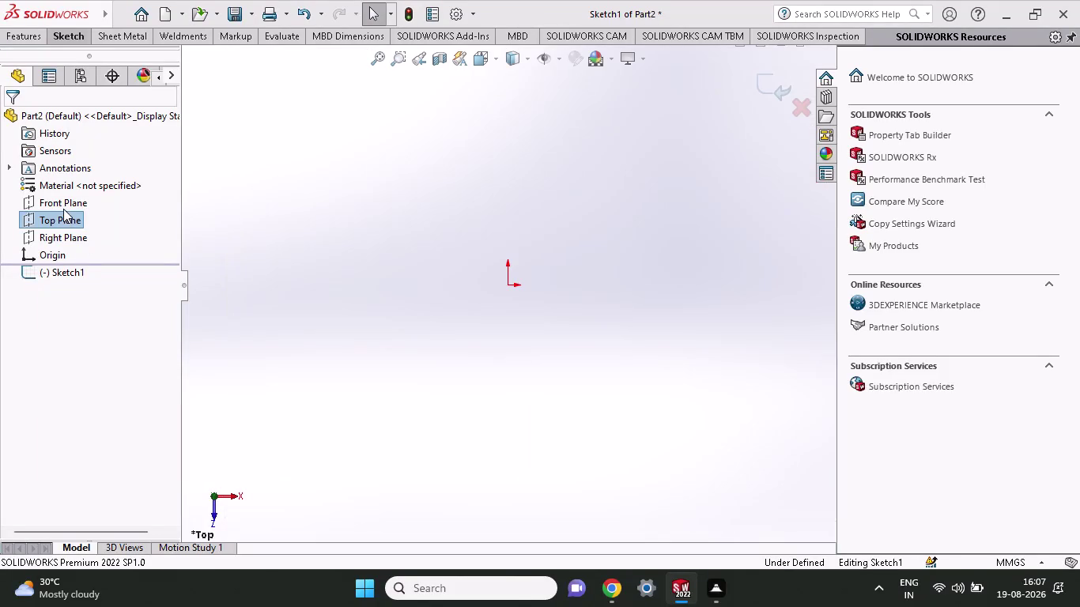
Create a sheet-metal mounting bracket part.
Exit Sketch1 and delete it from the FeatureManager design tree.
click(63, 206)
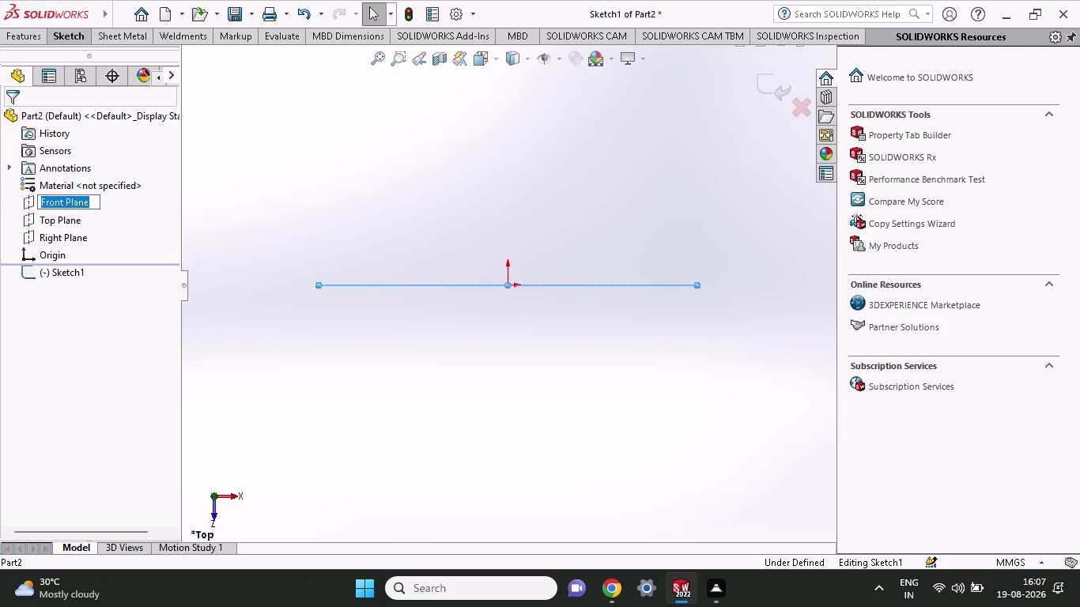
click(26, 206)
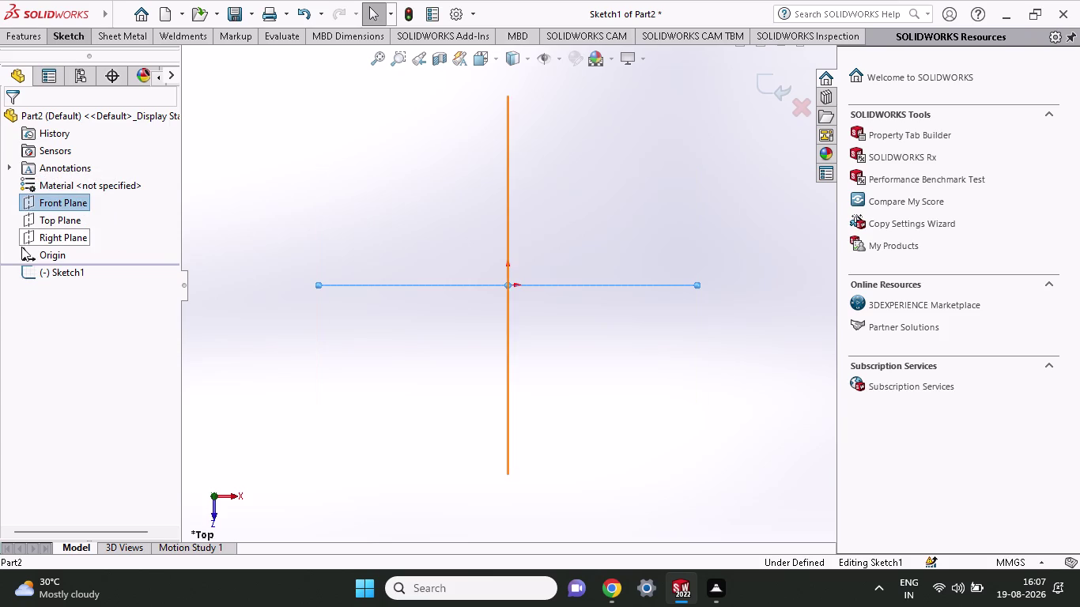
click(61, 199)
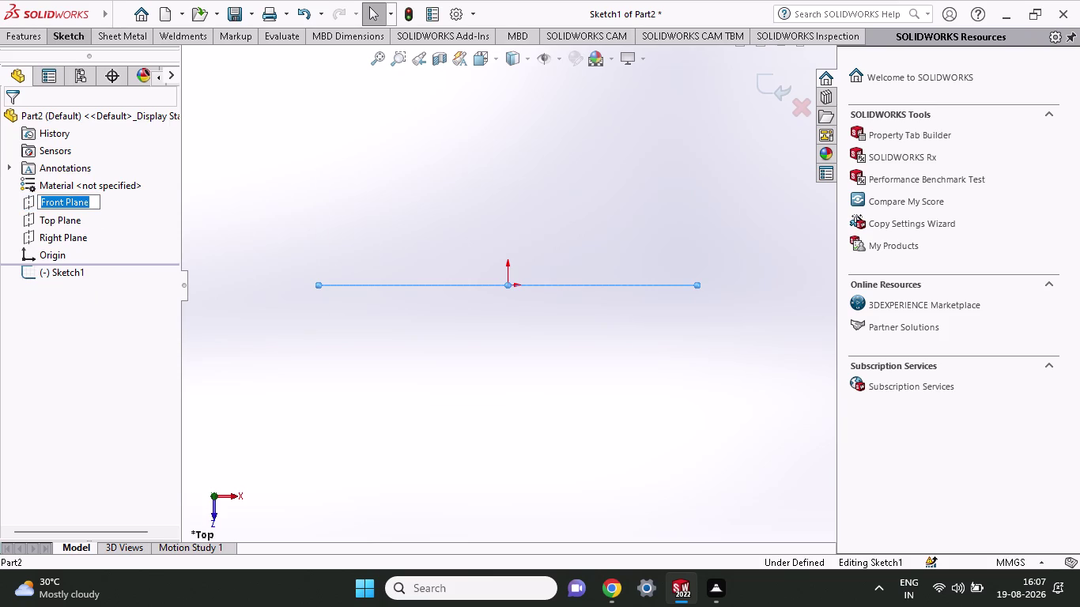
click(115, 196)
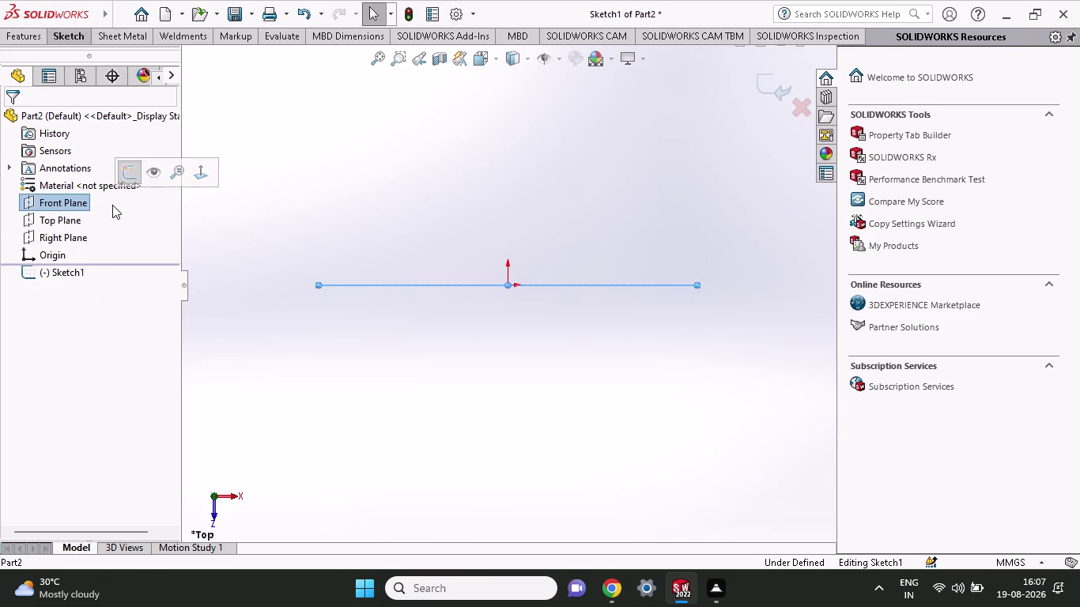
click(122, 176)
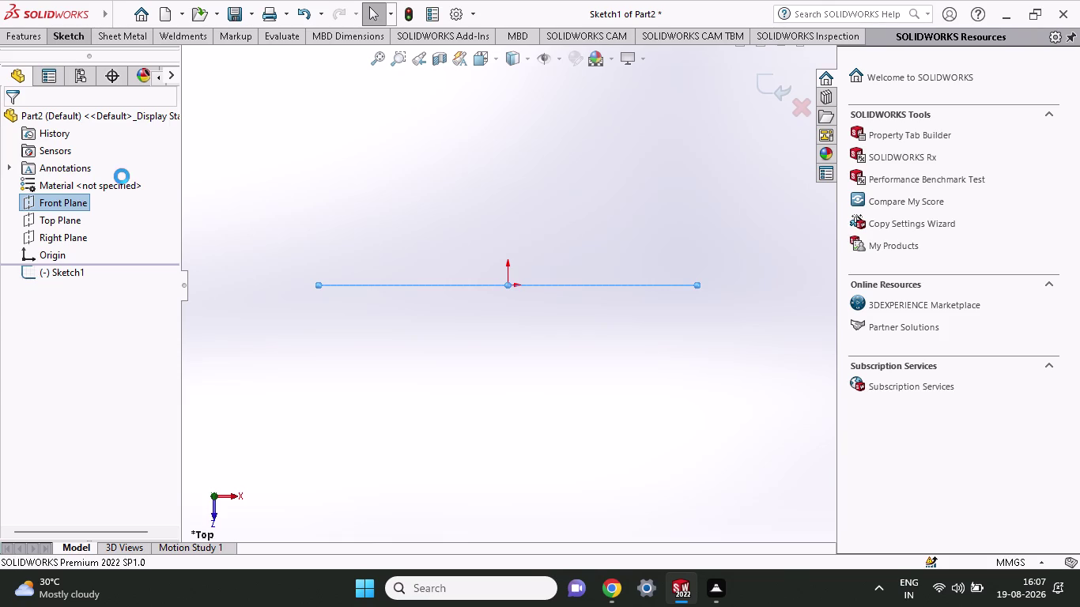
scroll(up, 3)
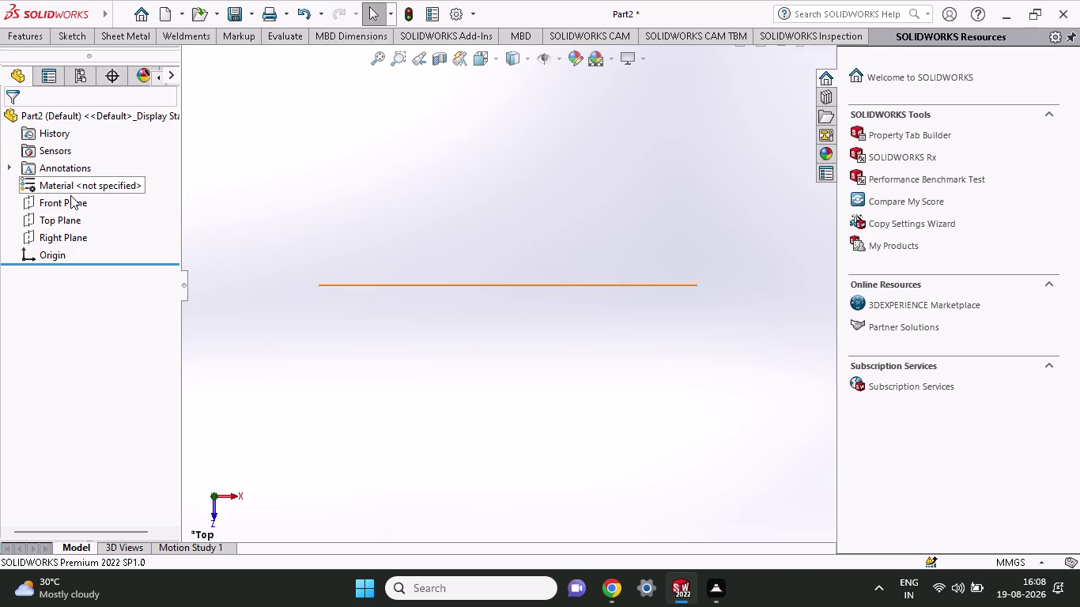
Start a new sketch on the Front Plane with the Center Rectangle tool selected.
click(71, 195)
click(77, 163)
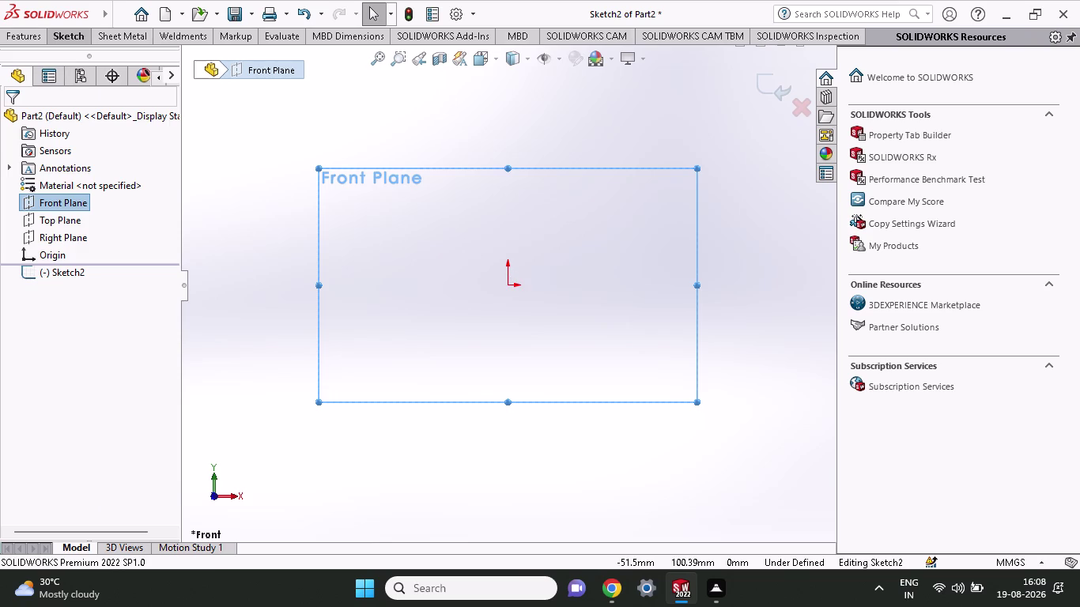
click(66, 31)
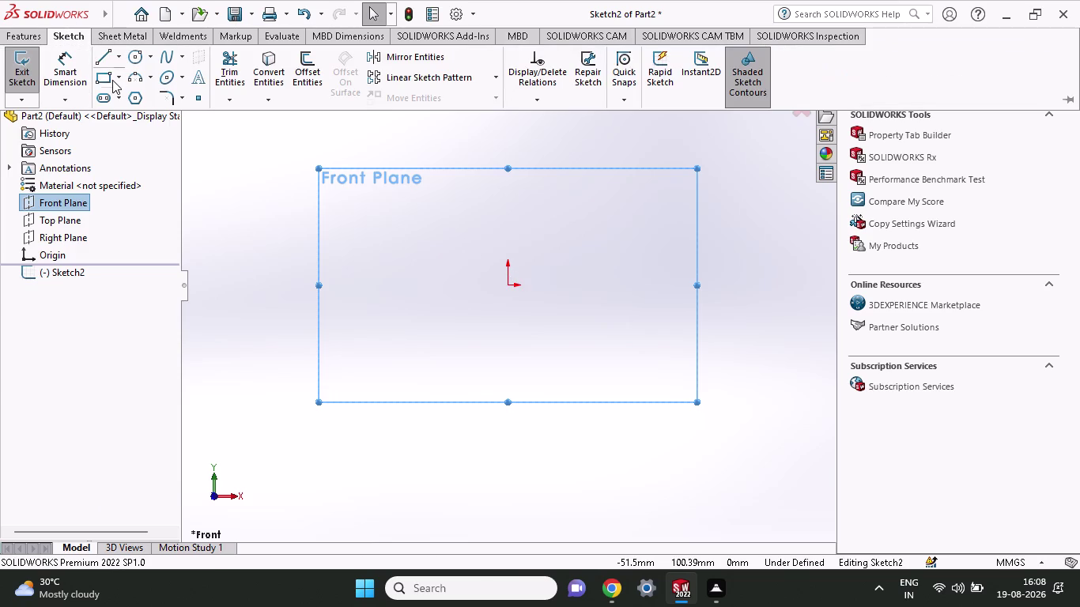
click(118, 79)
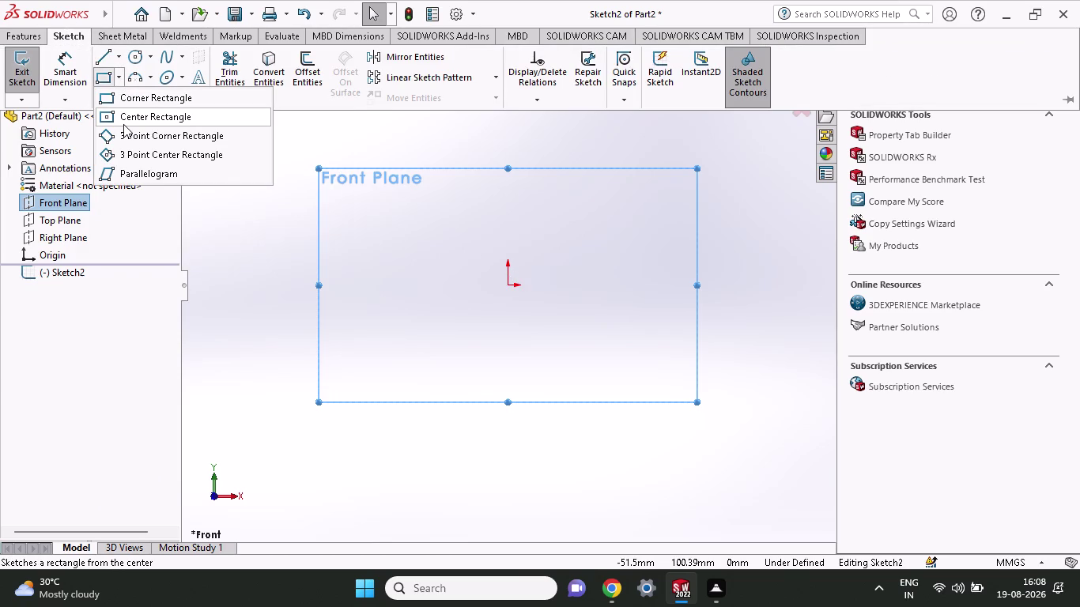
click(123, 124)
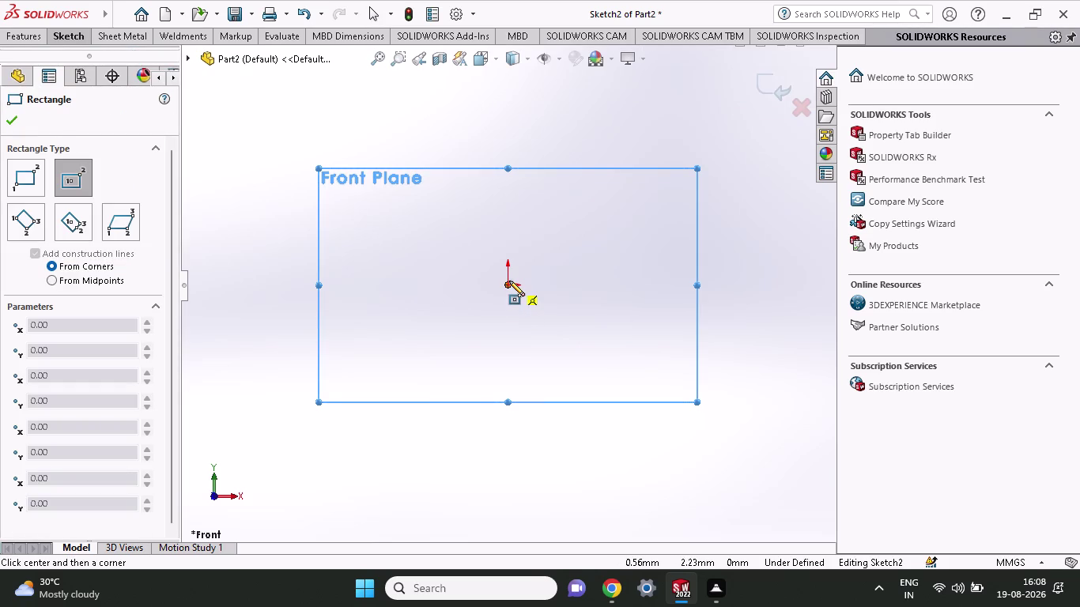
Draw a center rectangle from the origin to a lower-right corner, then close the tool.
click(509, 281)
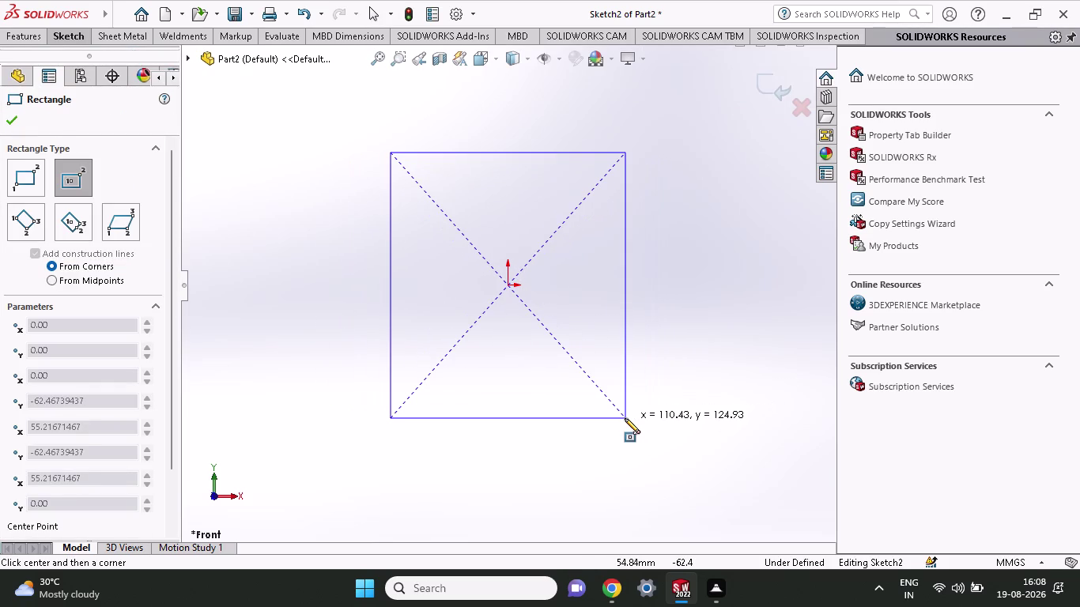
click(624, 419)
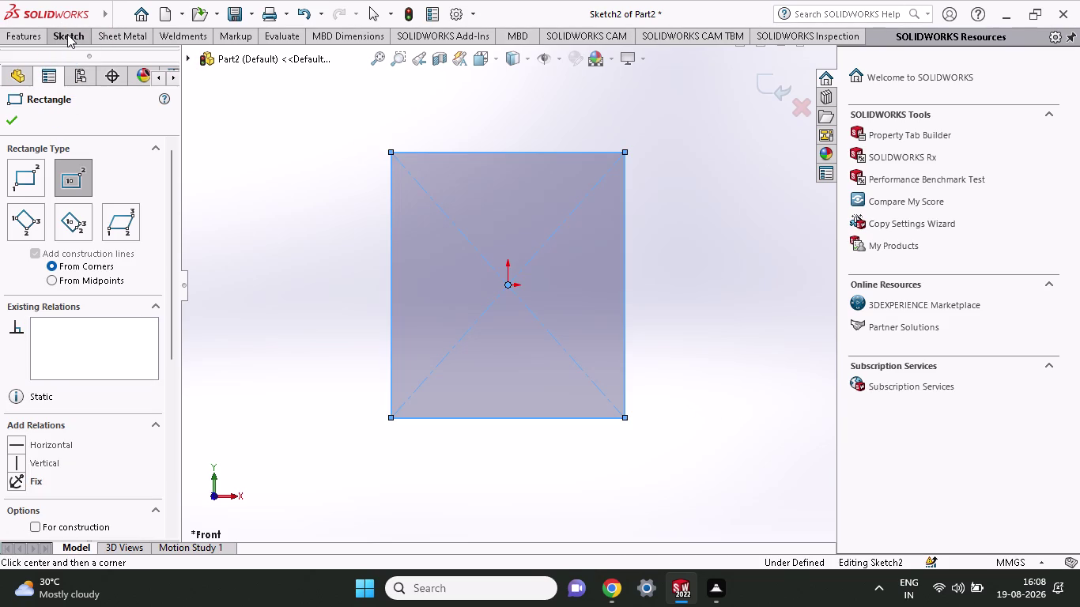
click(77, 37)
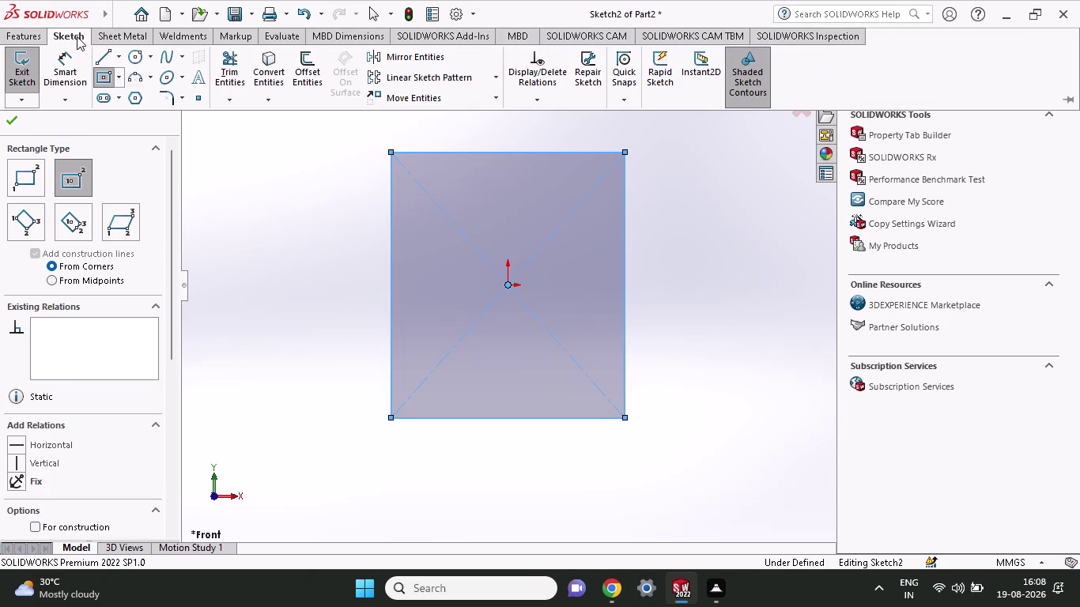
click(73, 74)
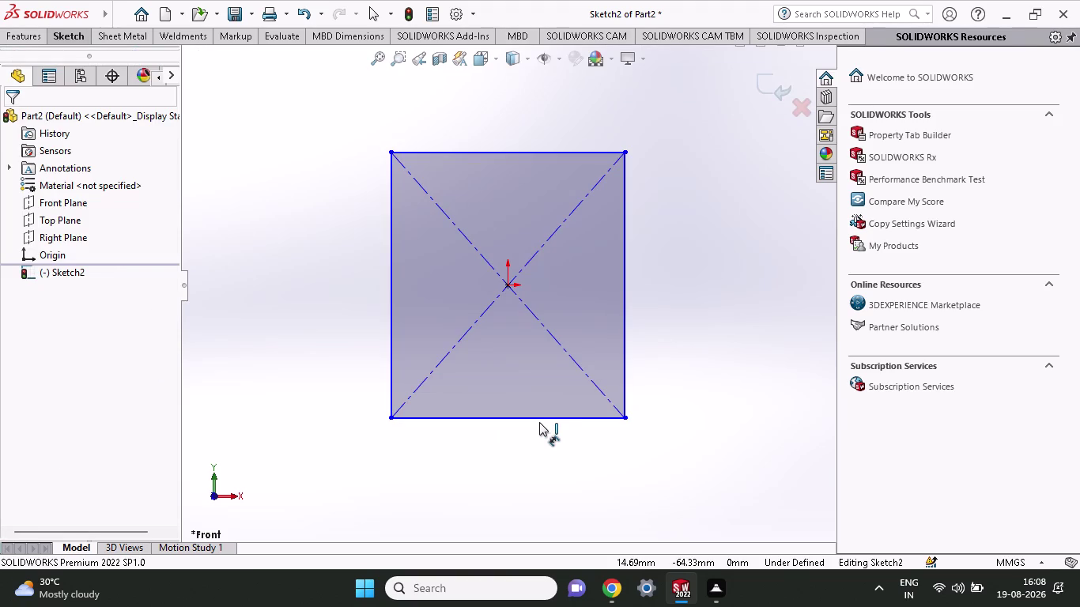
Dimension the rectangle's bottom edge to 54 mm and pick its right edge for height.
click(539, 422)
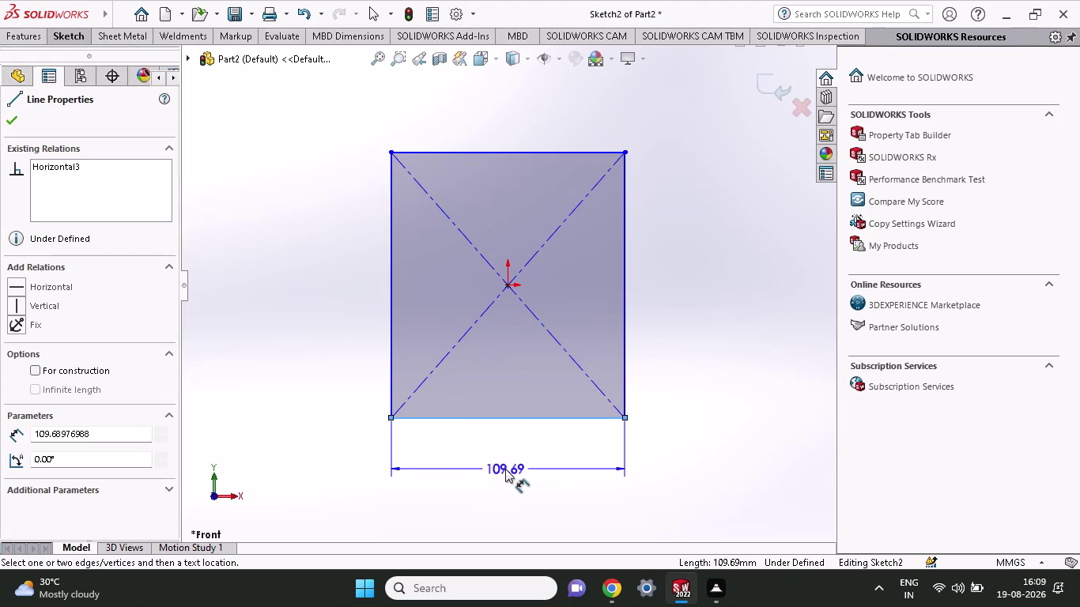
click(505, 482)
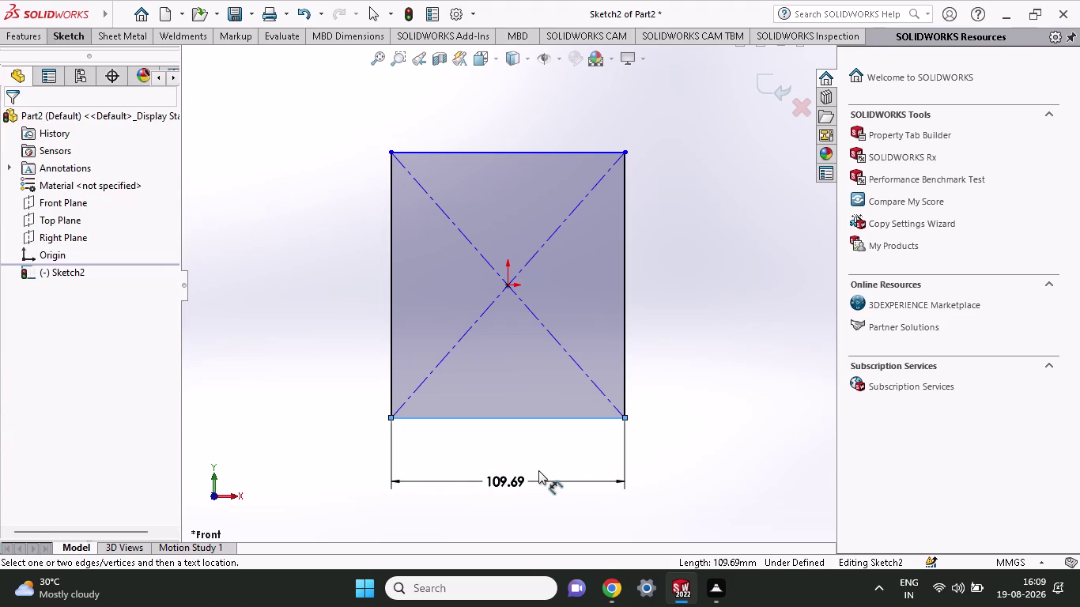
text(5)
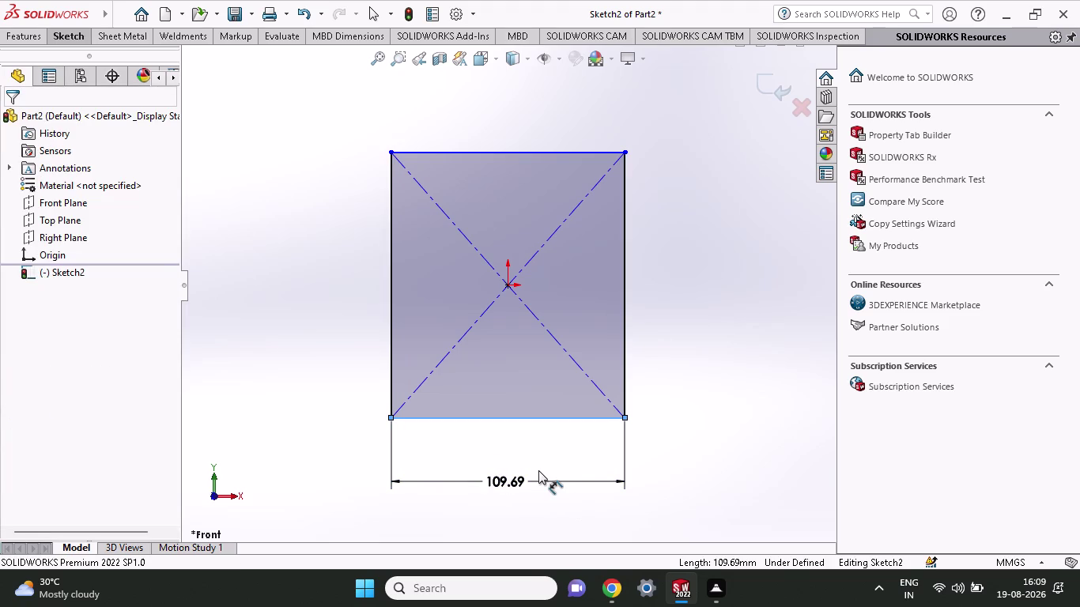
text(4)
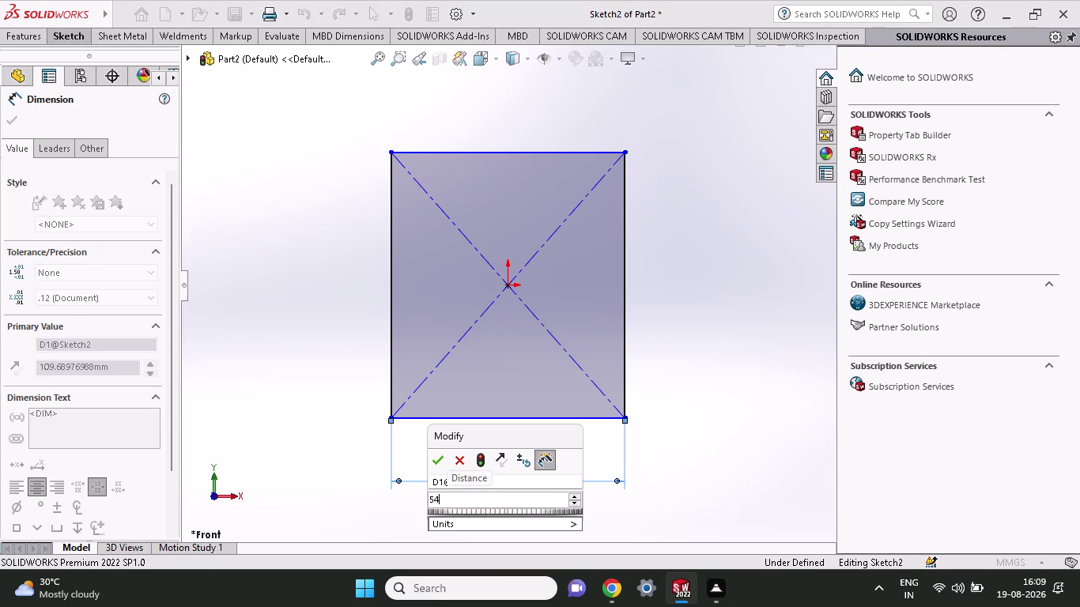
click(439, 464)
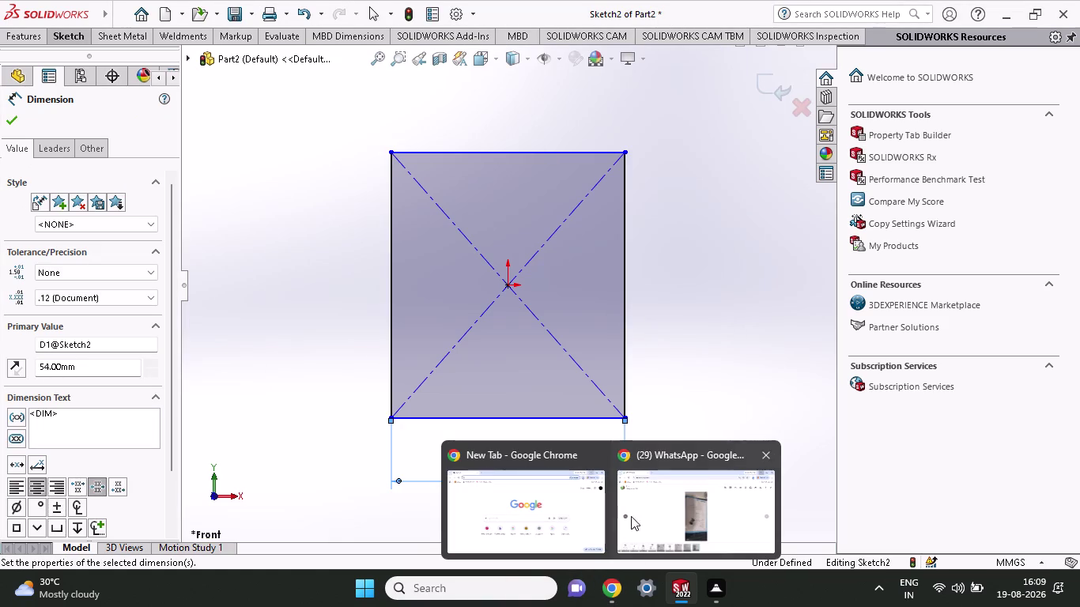
click(596, 452)
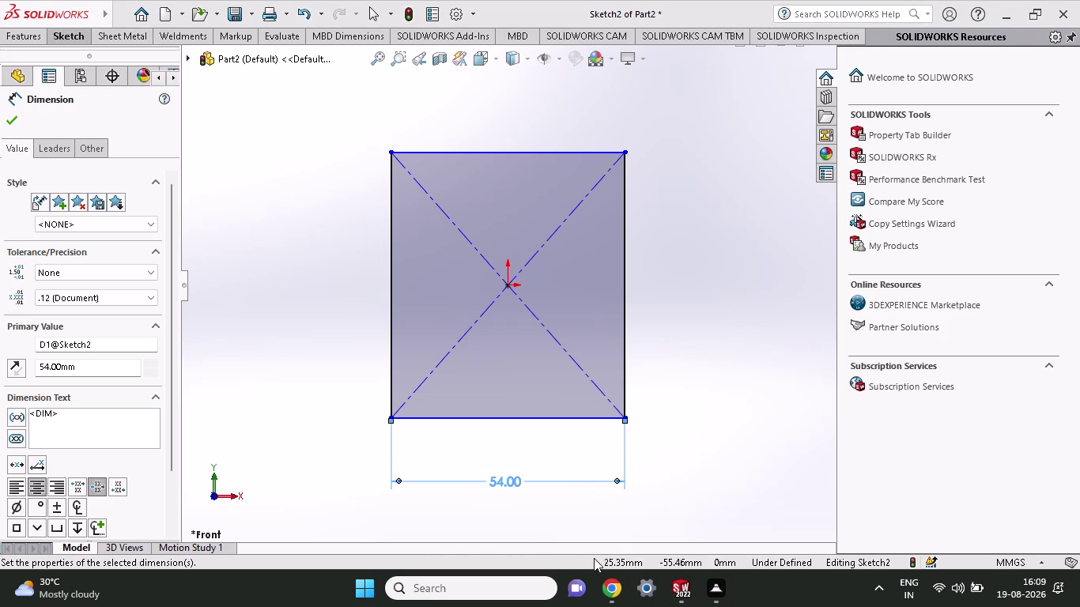
click(690, 452)
click(620, 315)
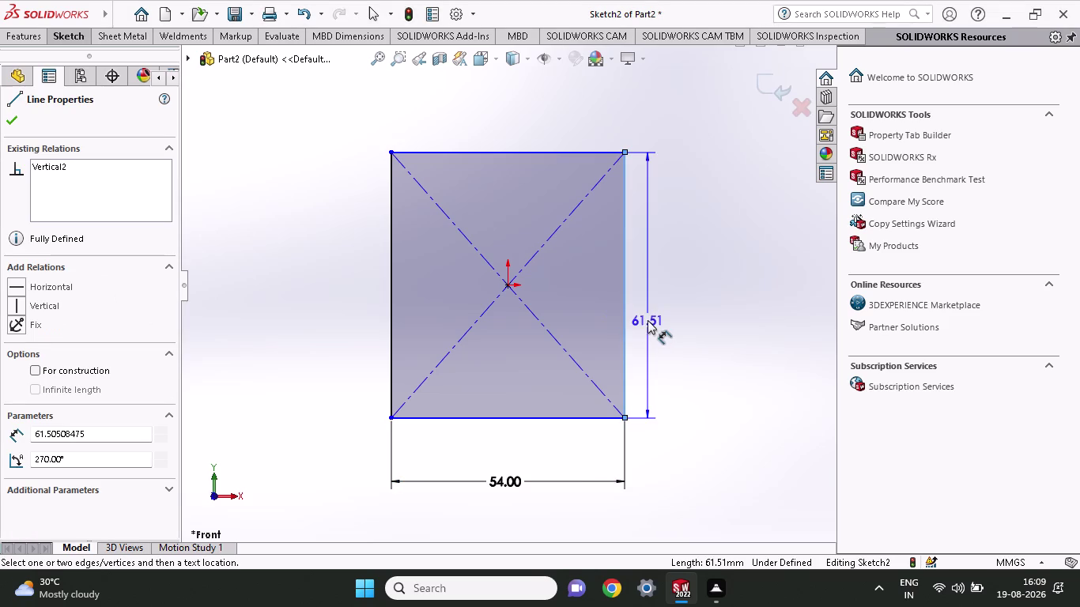
Place the right-edge height dimension at 50 mm and accept it.
click(741, 296)
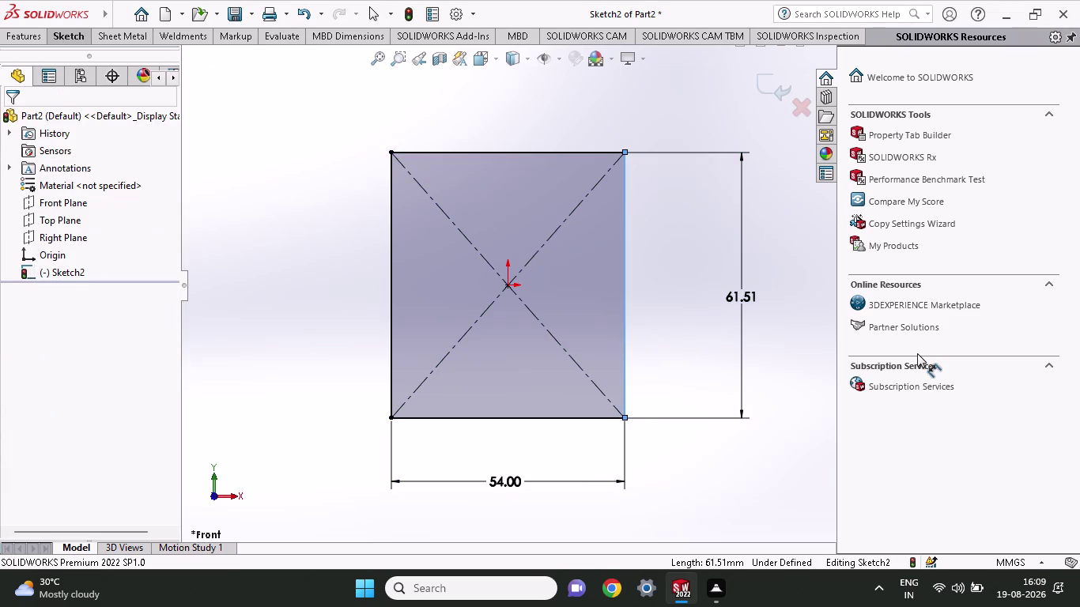
key(5)
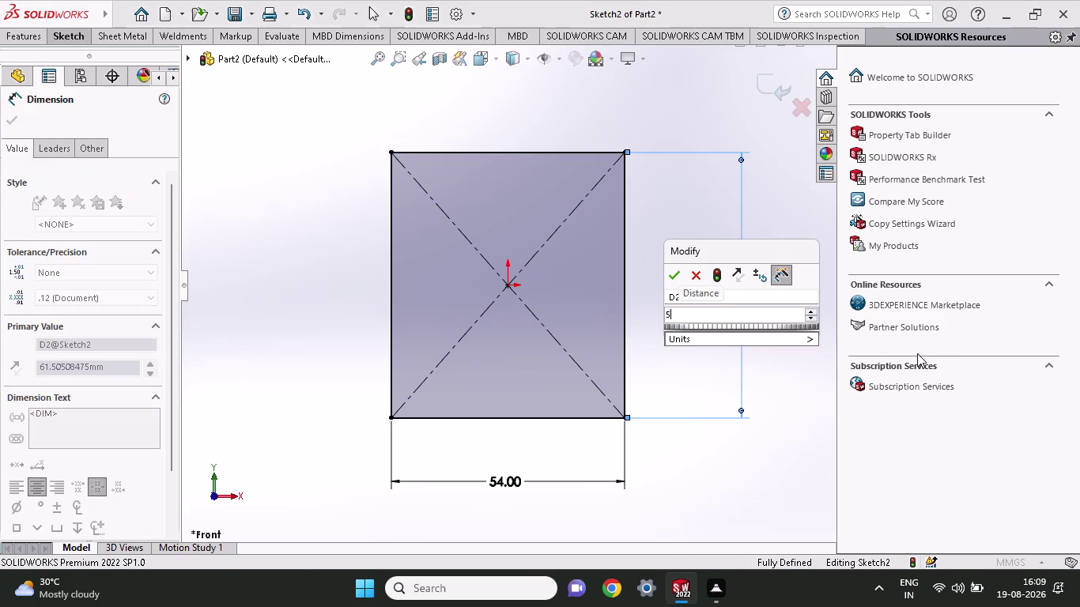
key(0)
key(Return)
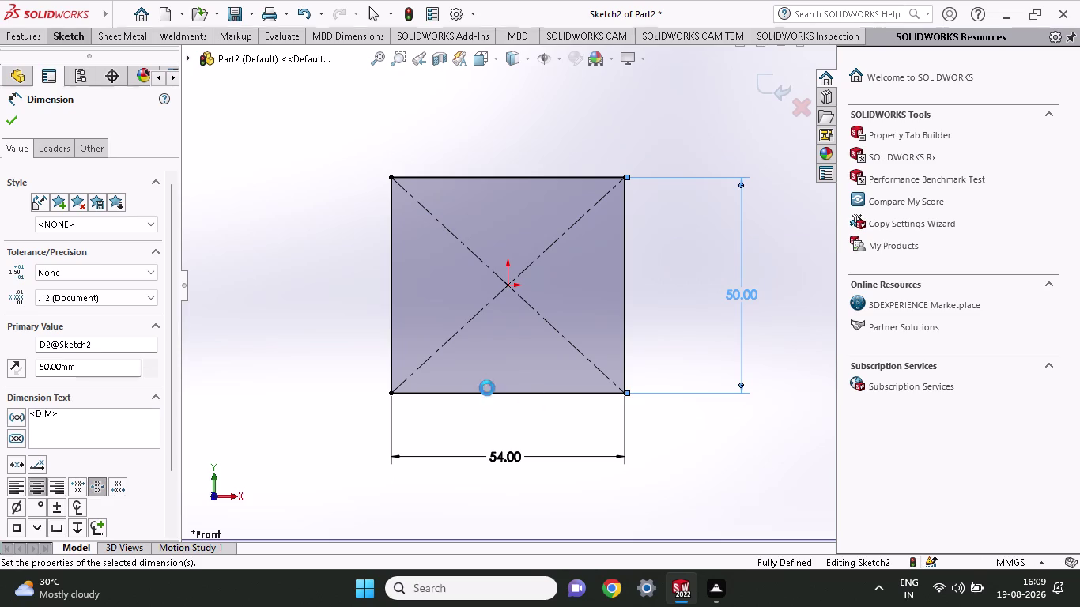
click(25, 34)
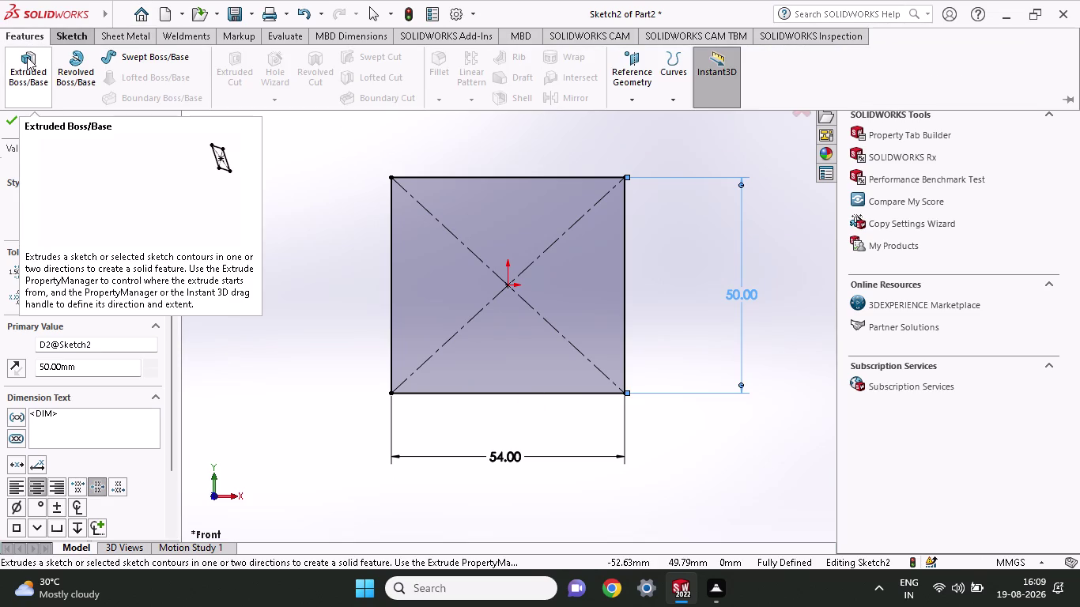
Boss-extrude the 54 × 50 mm sketch to a 46 mm blind depth.
click(27, 57)
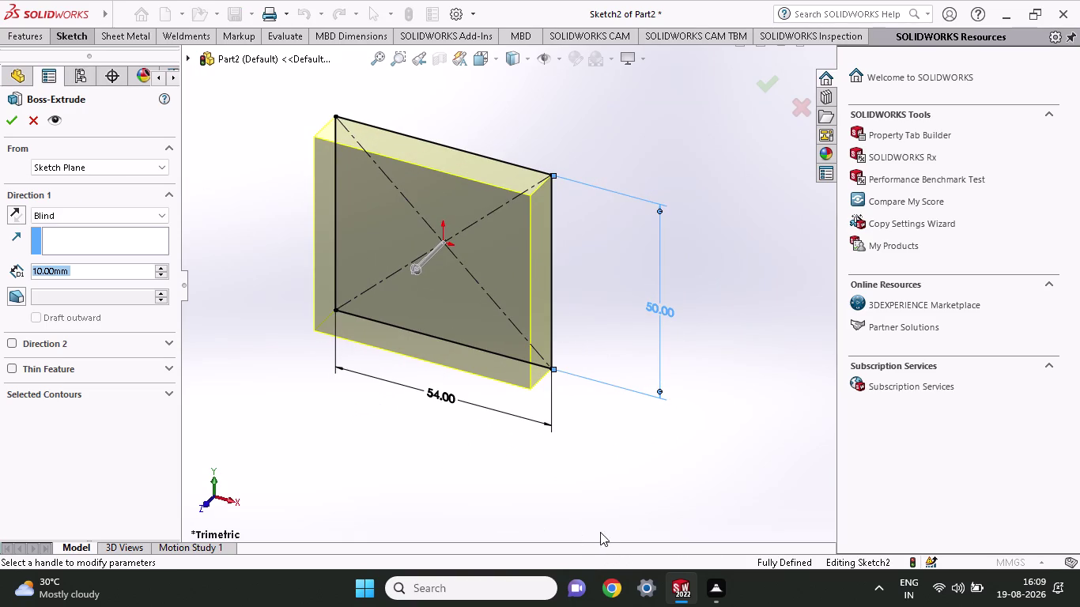
middle_drag(573, 483, 525, 474)
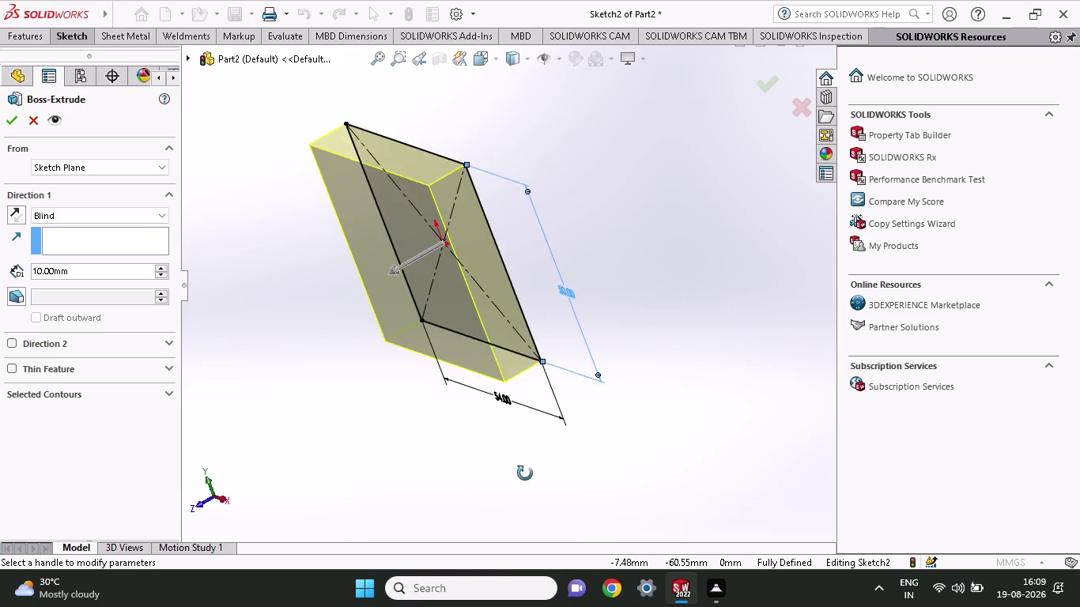
middle_drag(525, 474, 538, 453)
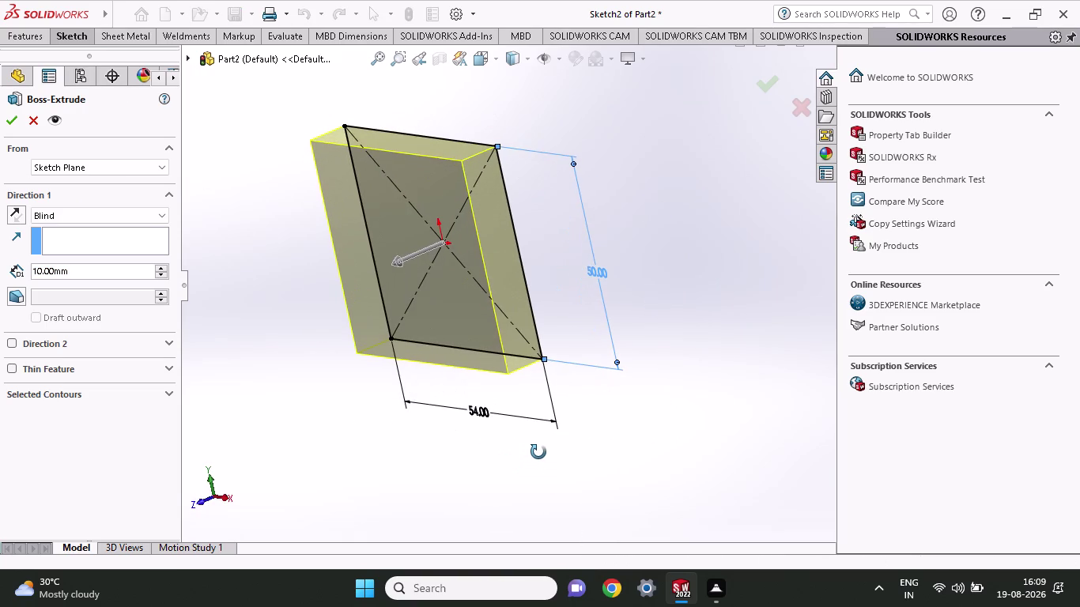
middle_drag(538, 452, 539, 444)
scroll(down, 3)
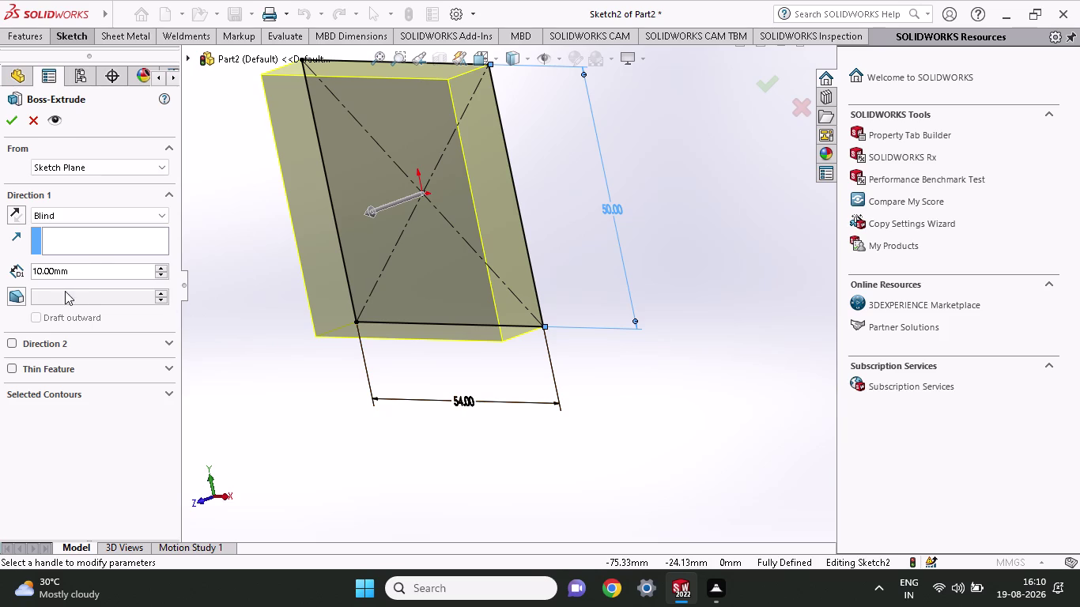
drag(76, 267, 21, 268)
text(46)
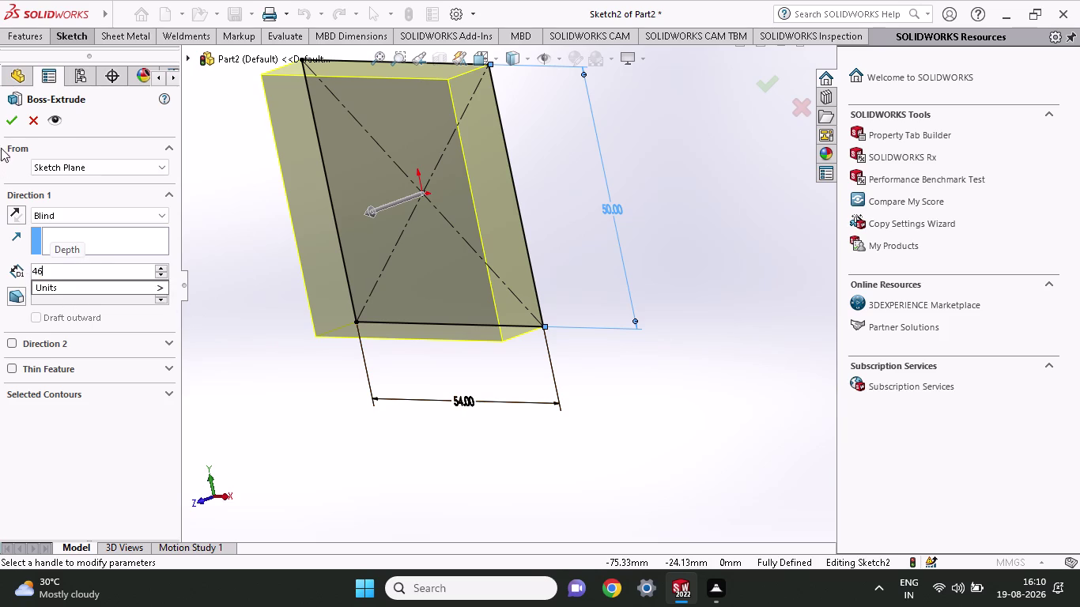
click(3, 115)
click(4, 116)
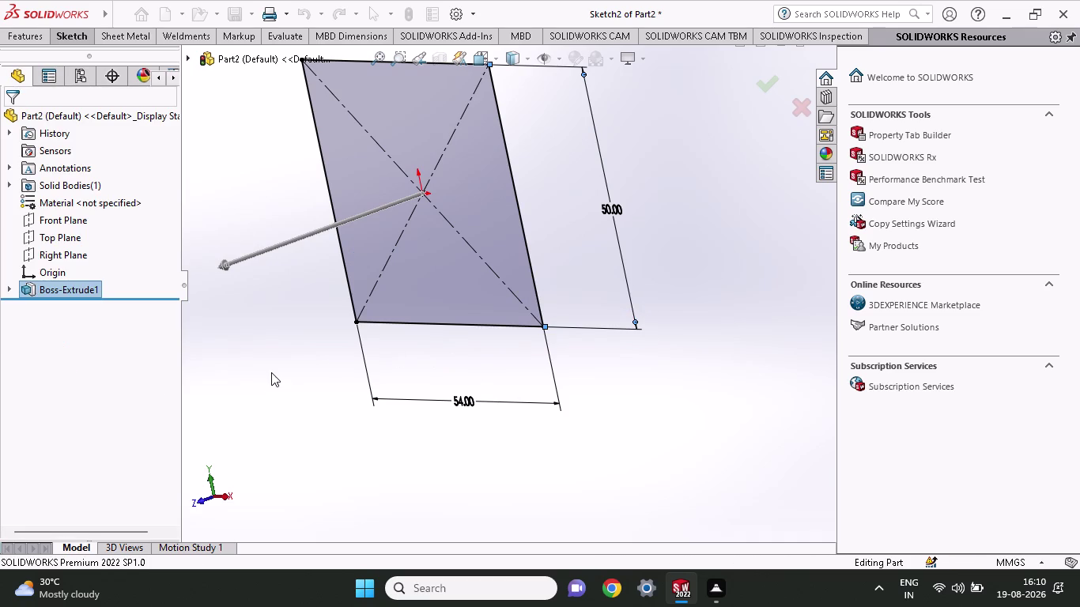
scroll(up, 3)
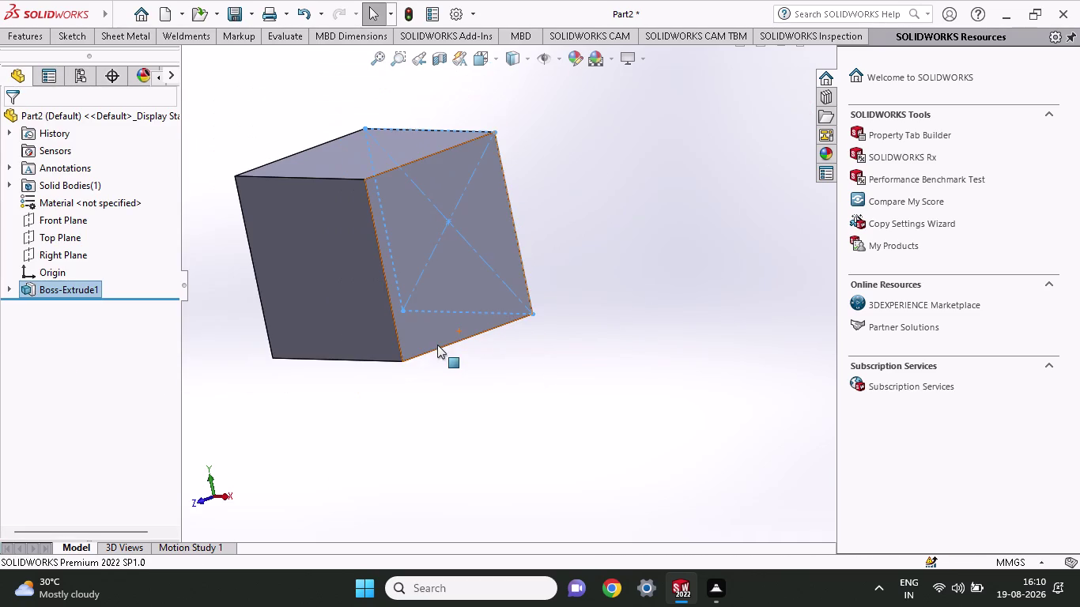
click(596, 331)
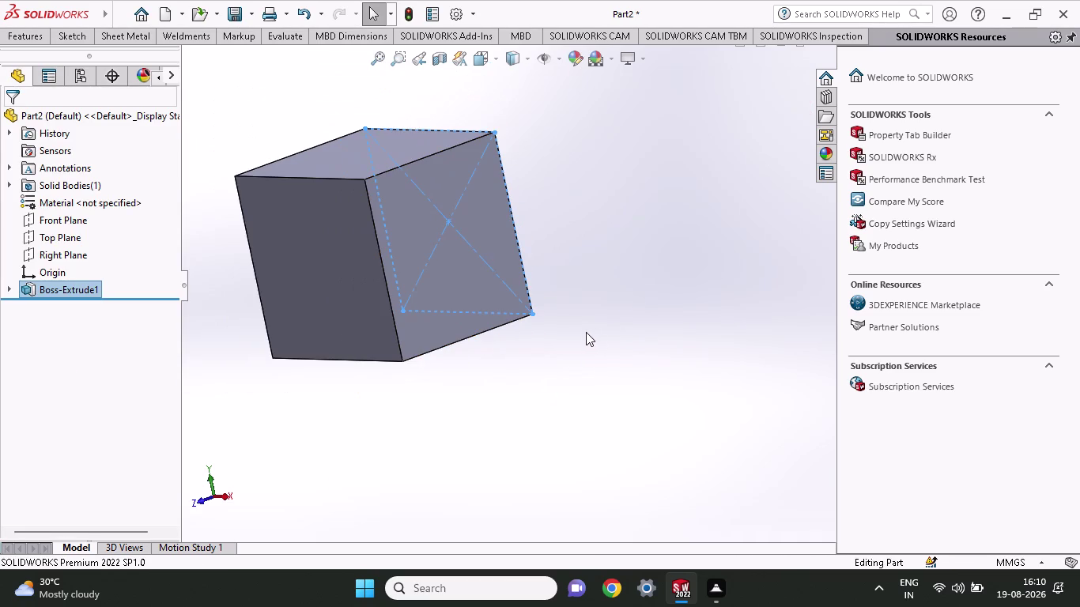
middle_drag(566, 343, 562, 345)
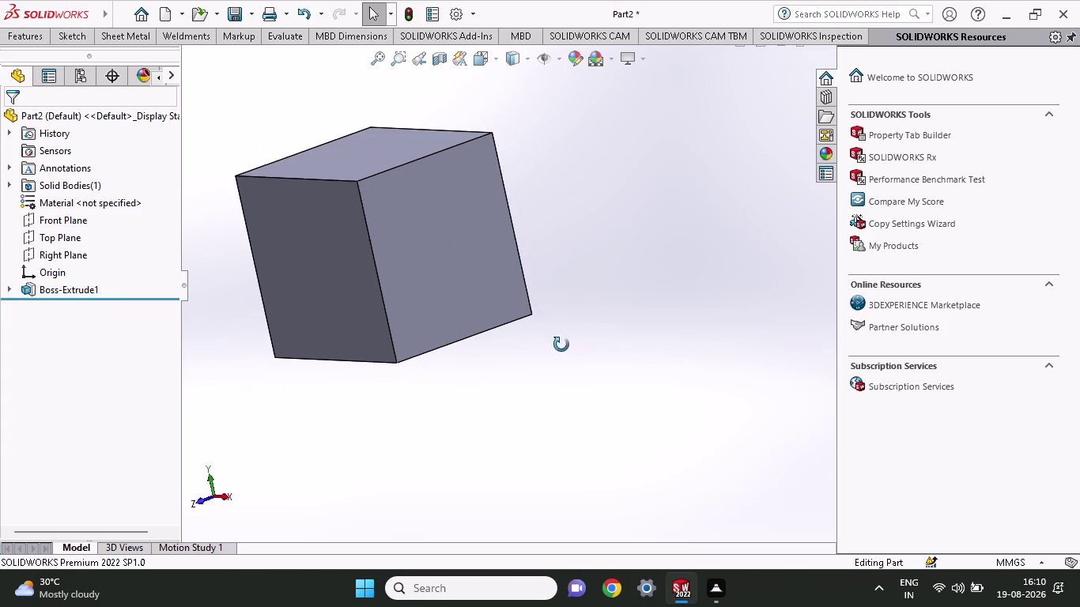
middle_drag(562, 345, 527, 357)
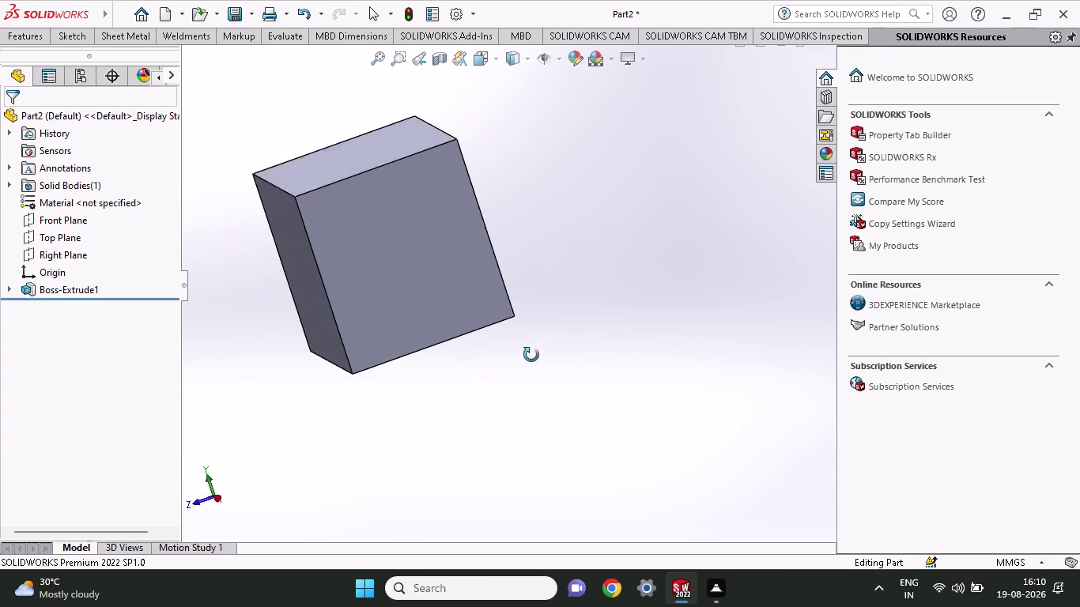
middle_drag(527, 356, 573, 346)
middle_click(573, 347)
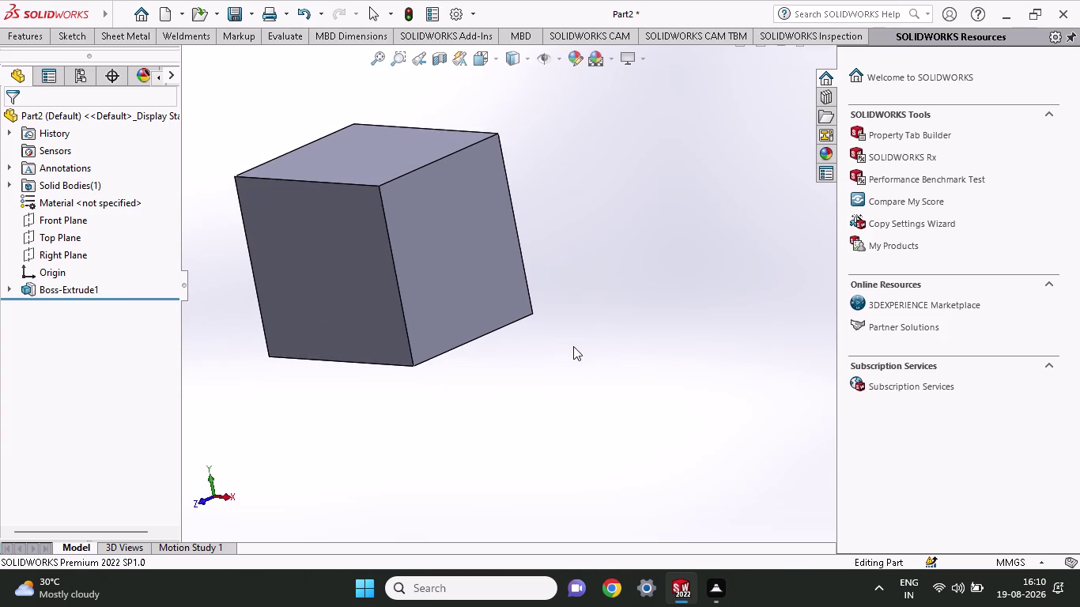
click(82, 226)
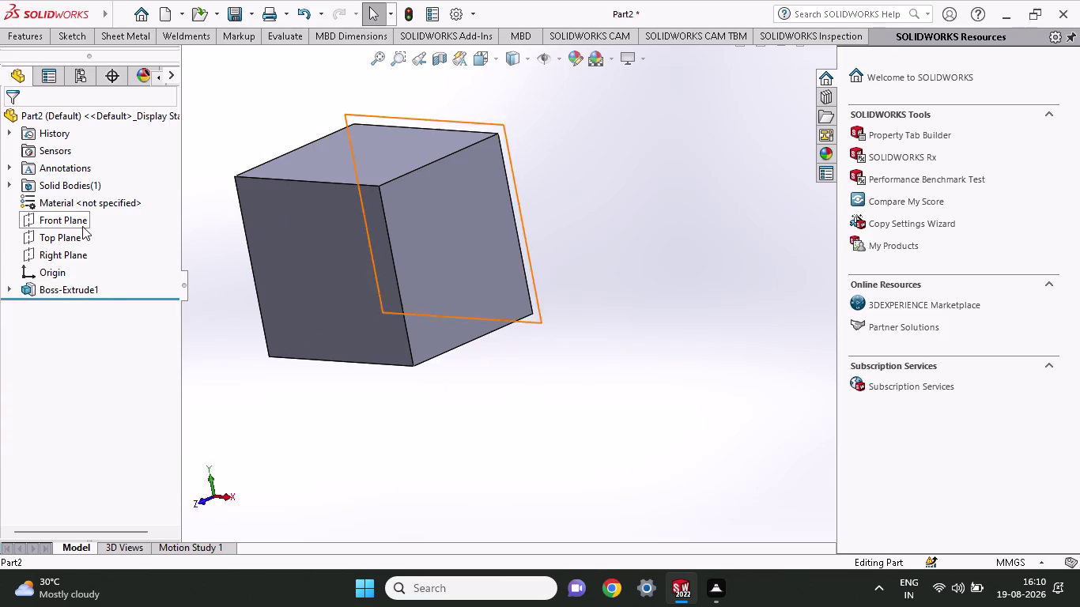
click(100, 204)
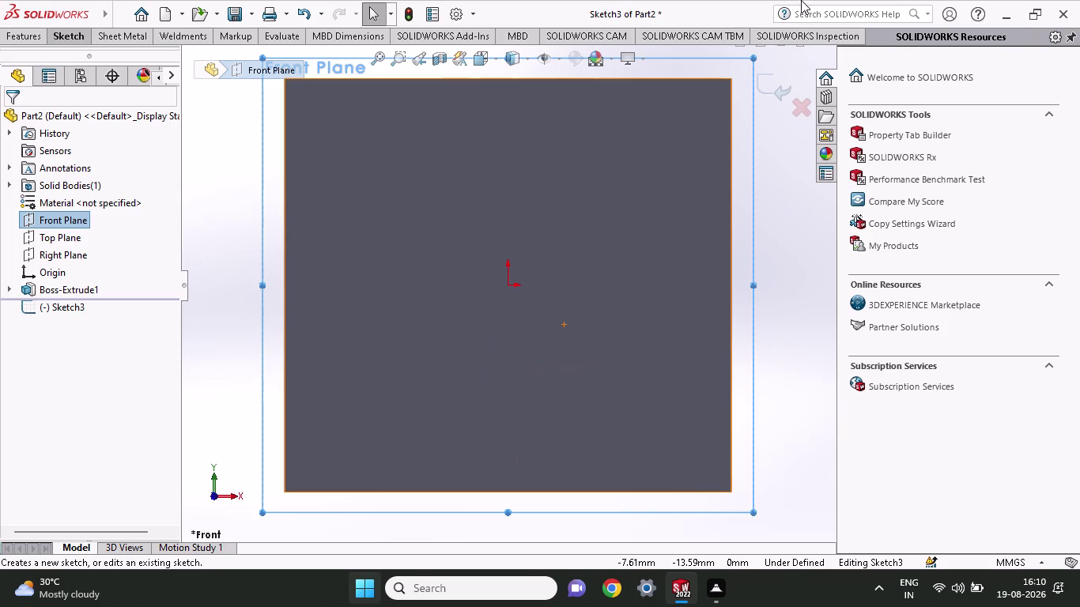
Choose the Corner Rectangle tool in the new Front Plane sketch.
scroll(up, 3)
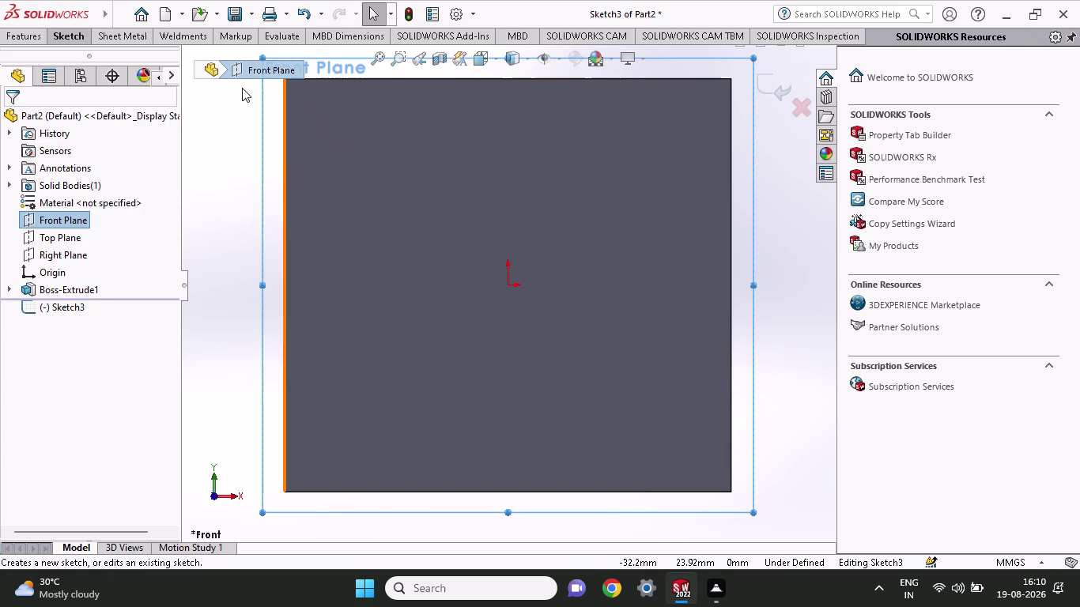
click(63, 43)
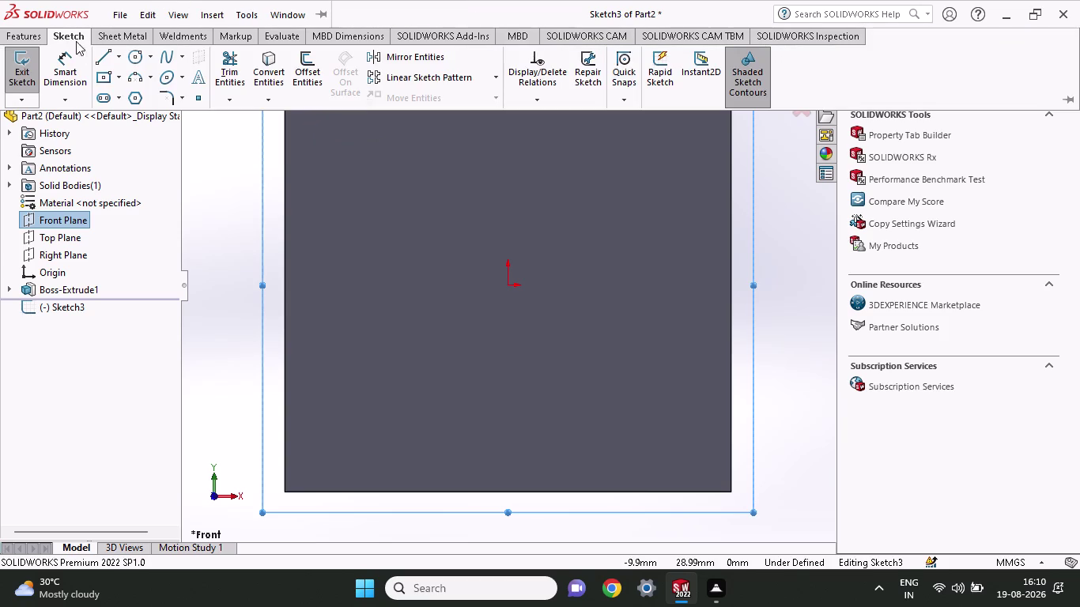
click(122, 81)
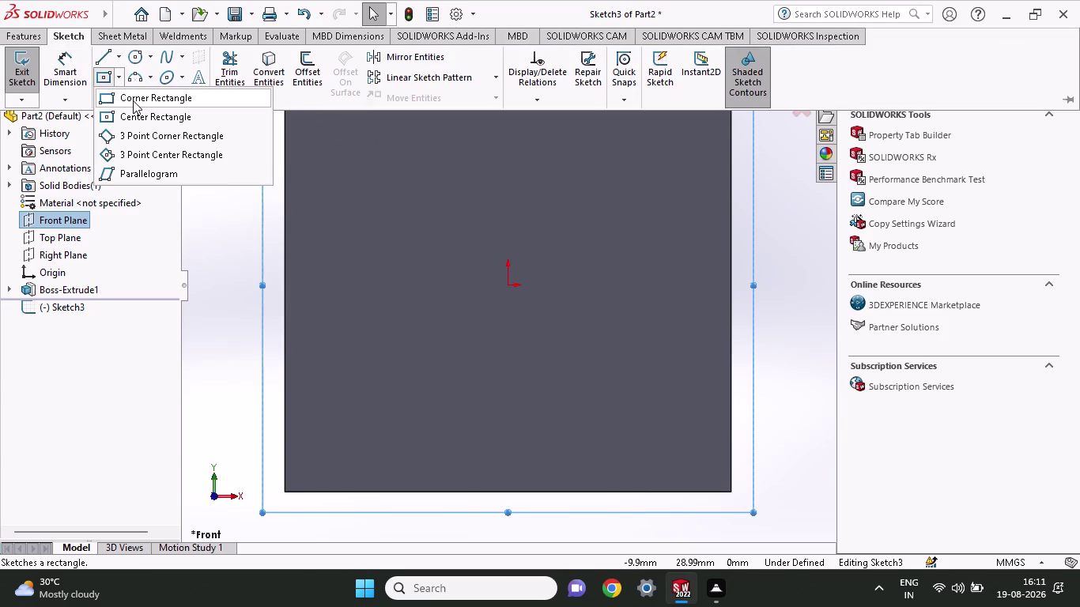
click(133, 100)
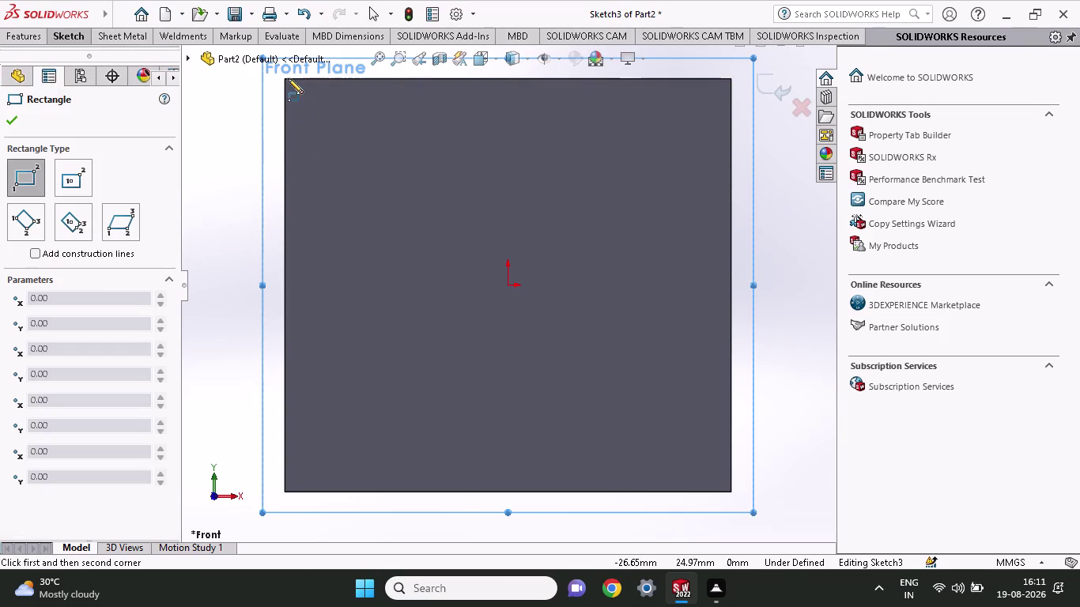
Draw a corner rectangle at the face's top-left, then undo it.
click(287, 81)
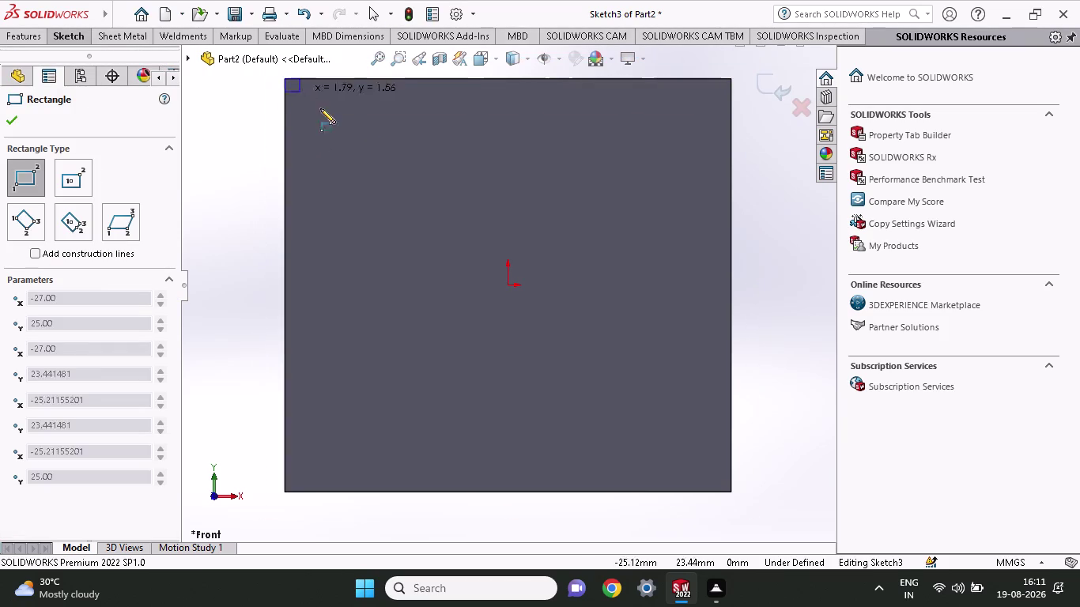
click(352, 311)
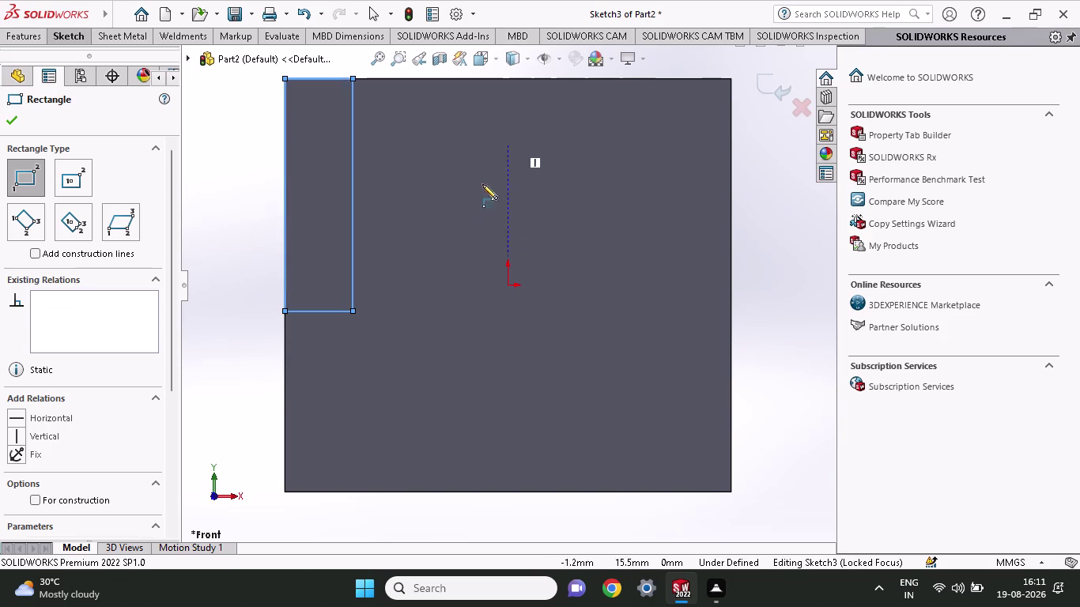
key(Escape)
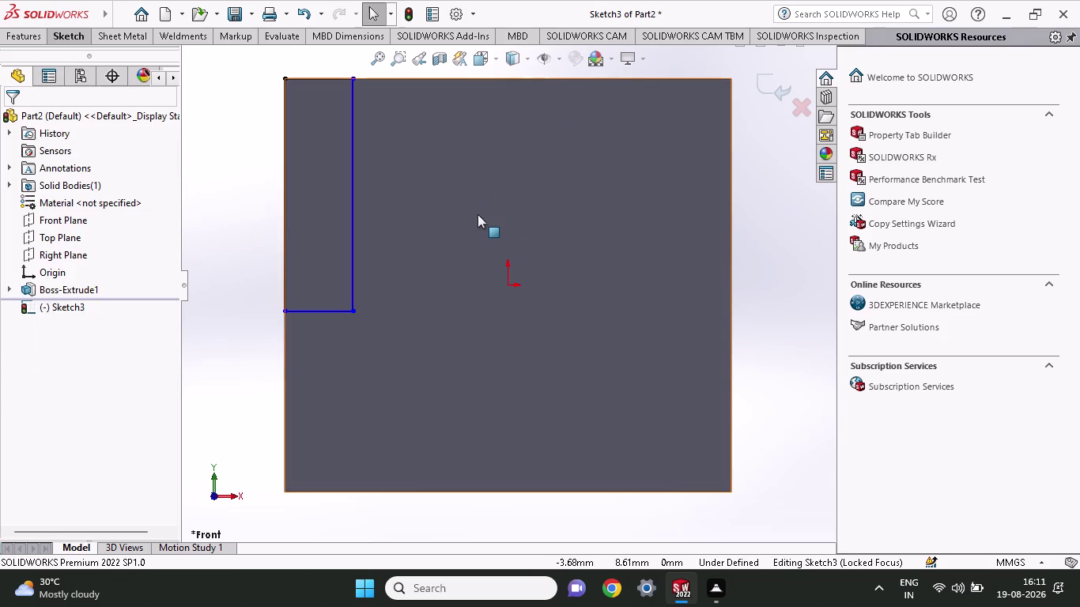
key(Escape)
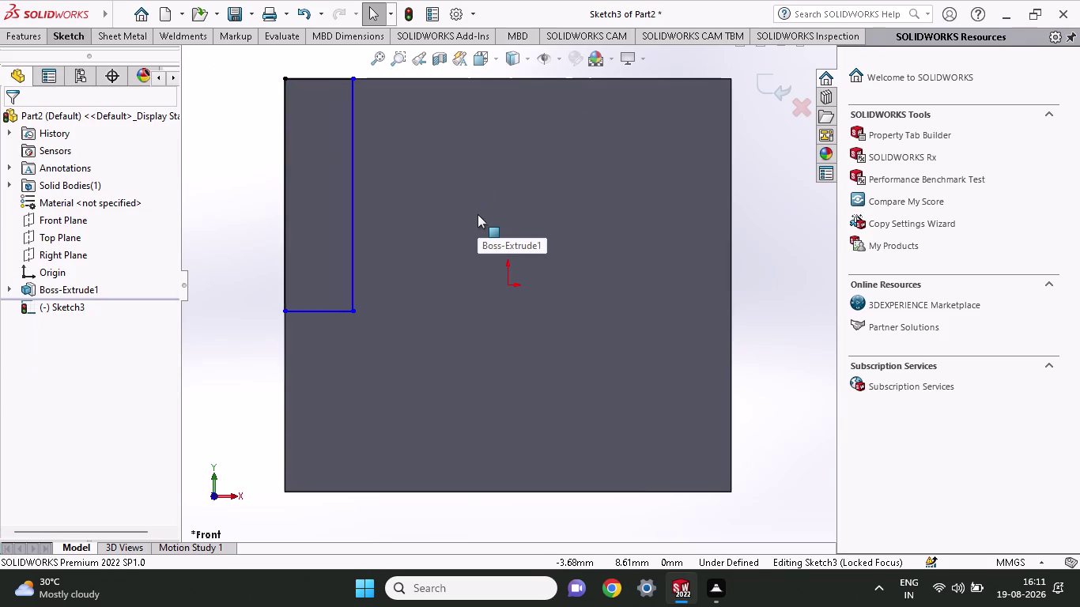
key(ctrl+x)
key(ctrl+z)
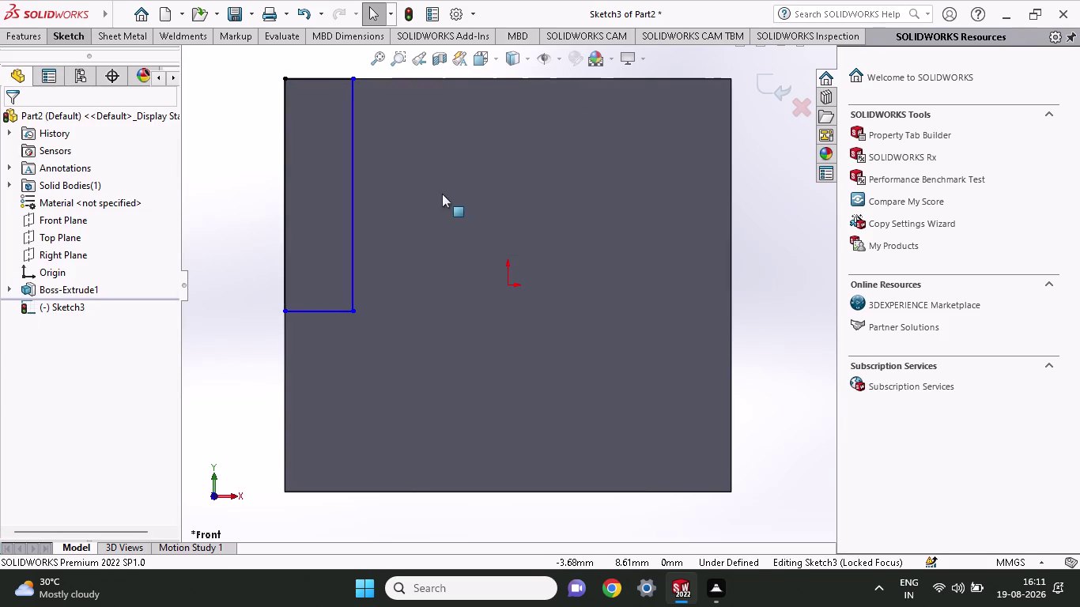
click(65, 40)
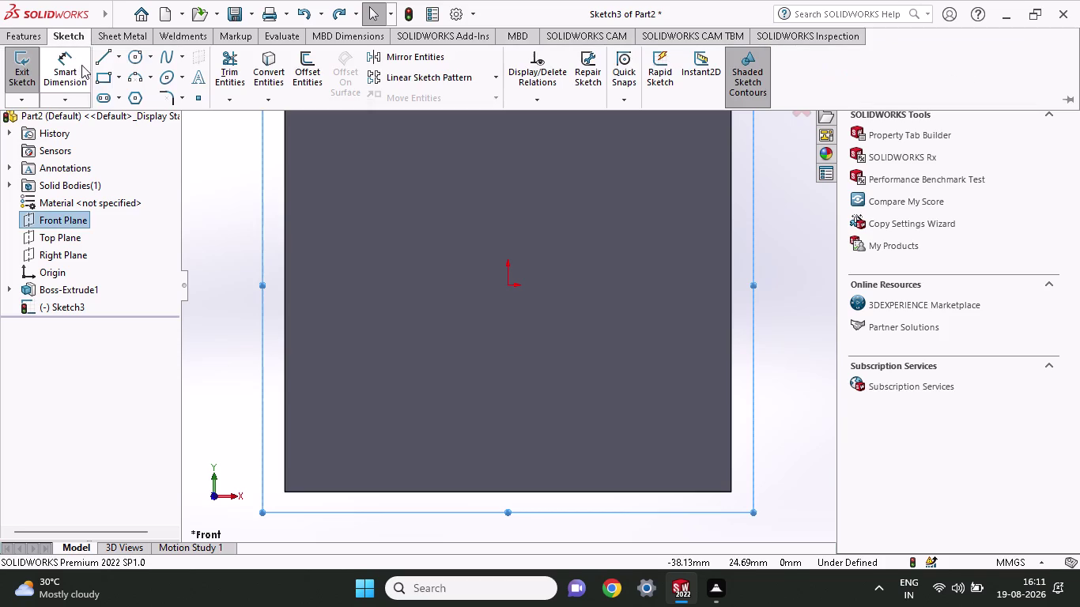
click(111, 79)
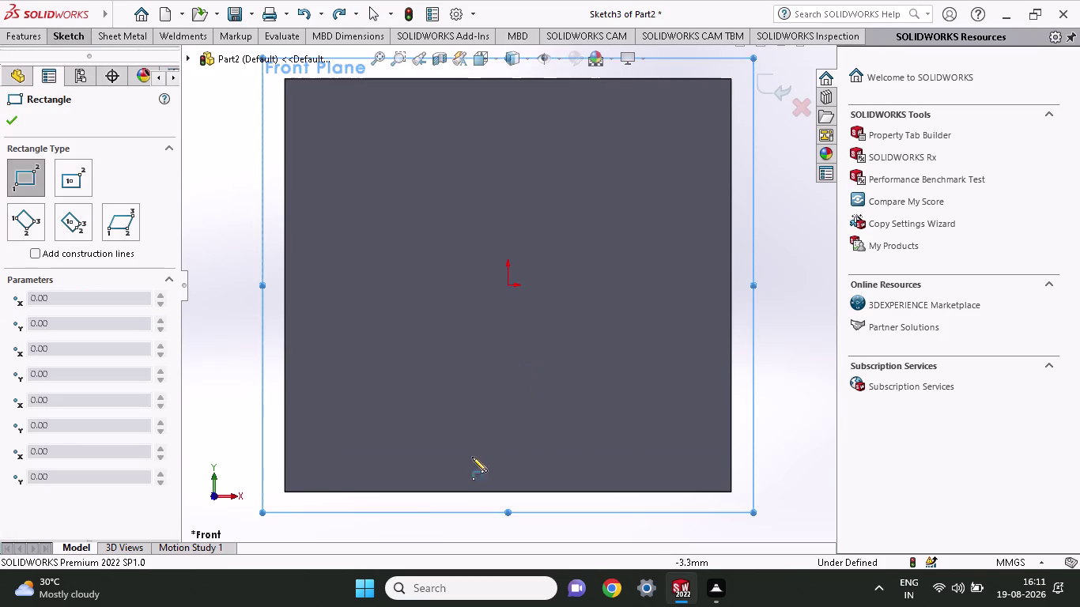
Draw the central notch rectangle upward from the block's bottom edge.
click(430, 490)
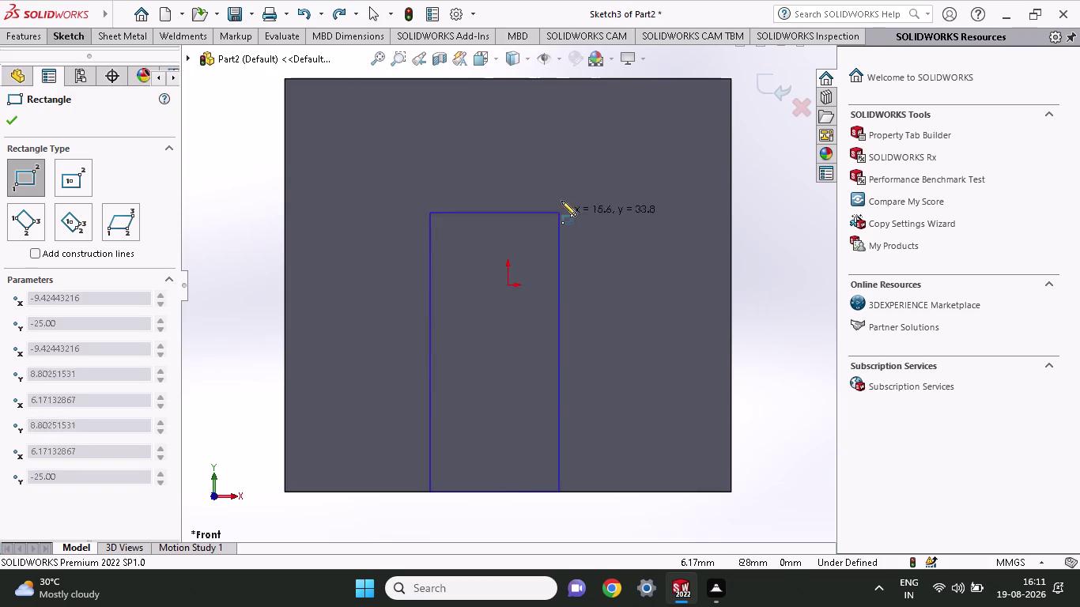
click(574, 186)
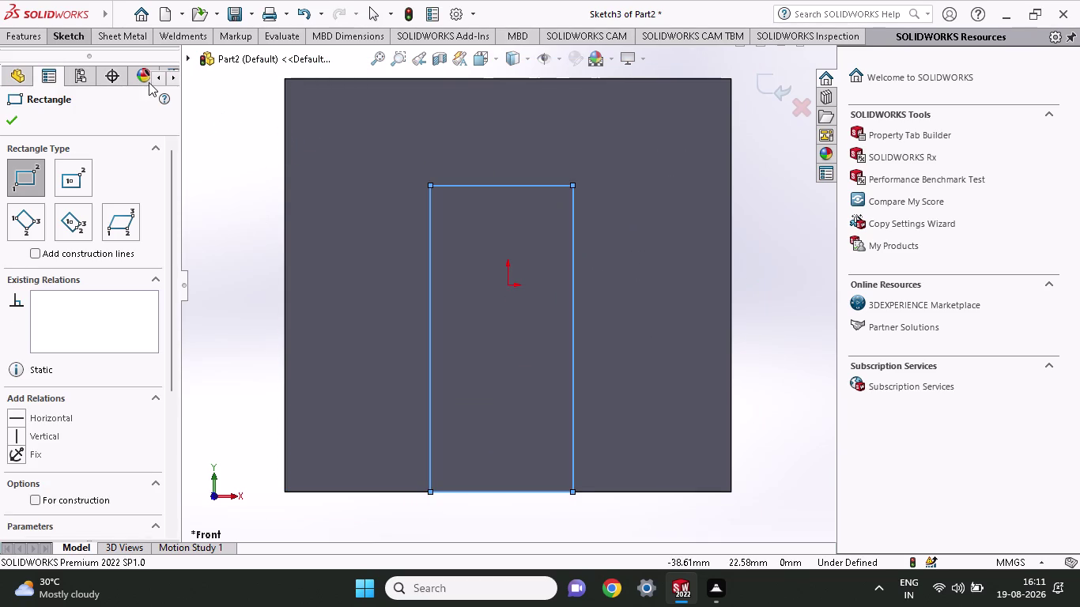
click(55, 35)
click(71, 81)
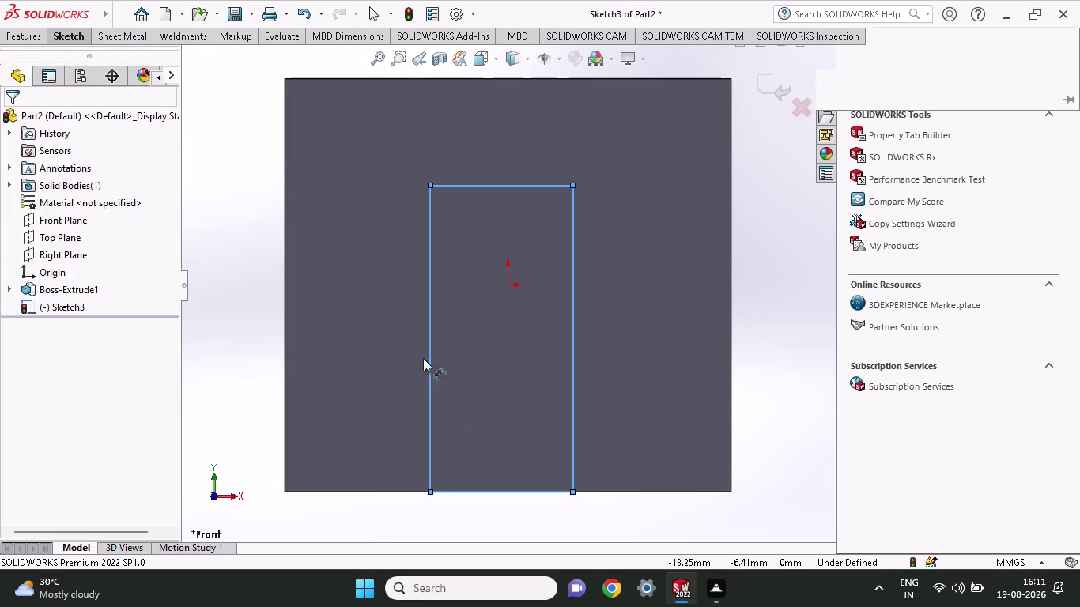
Dimension the notch's top-right corner 9 mm from the origin.
click(505, 288)
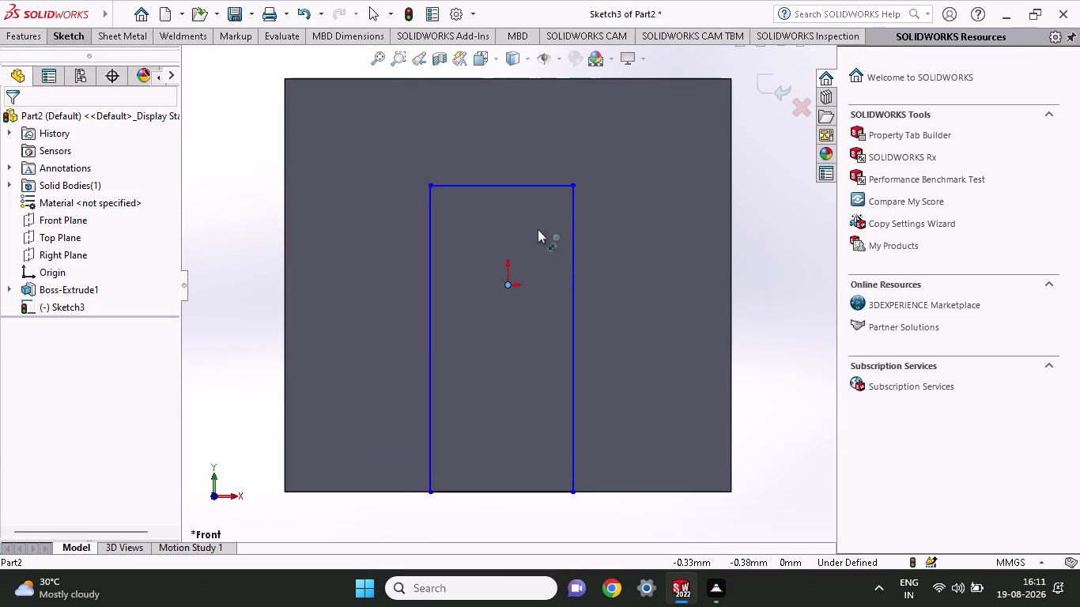
click(574, 180)
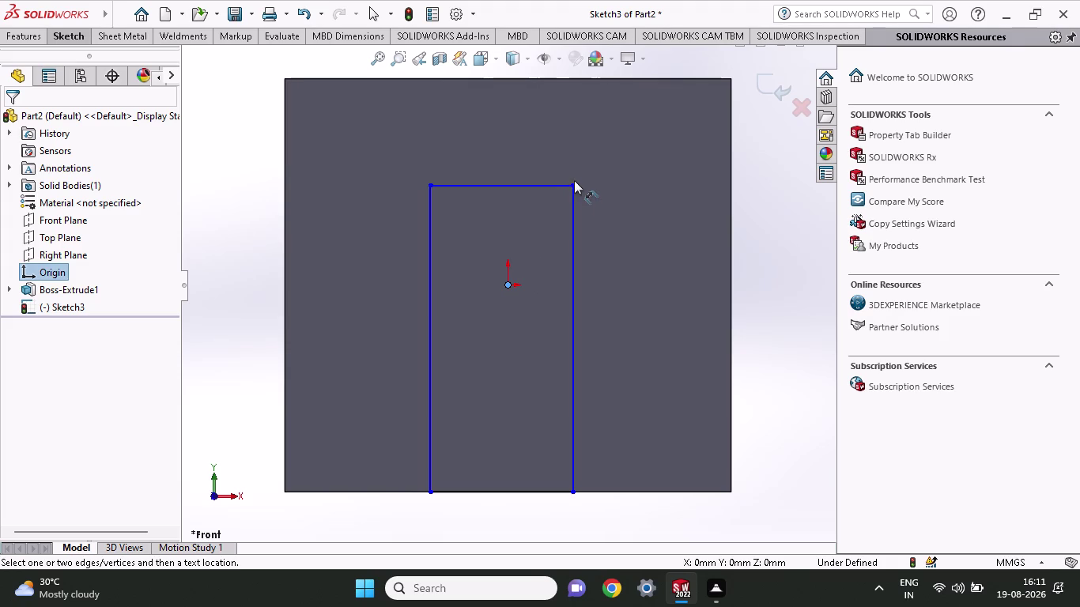
click(571, 187)
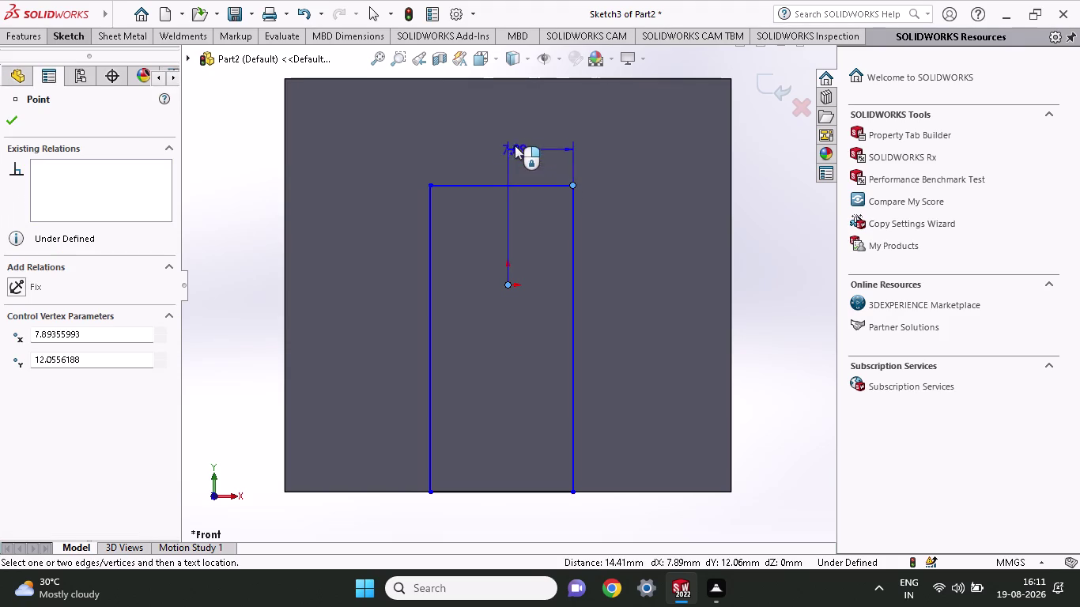
click(513, 145)
key(9)
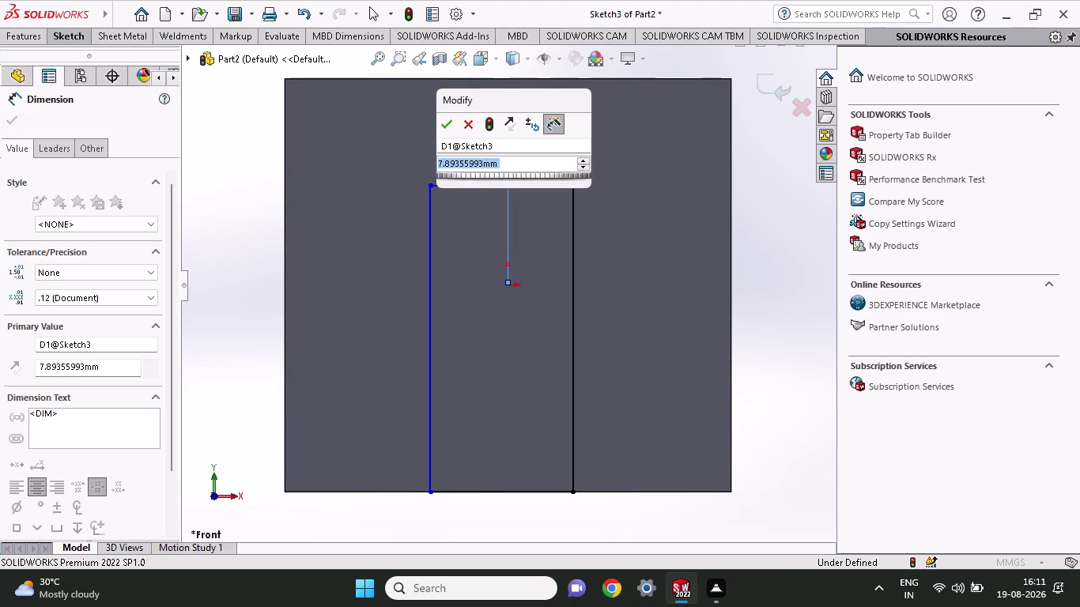
key(Return)
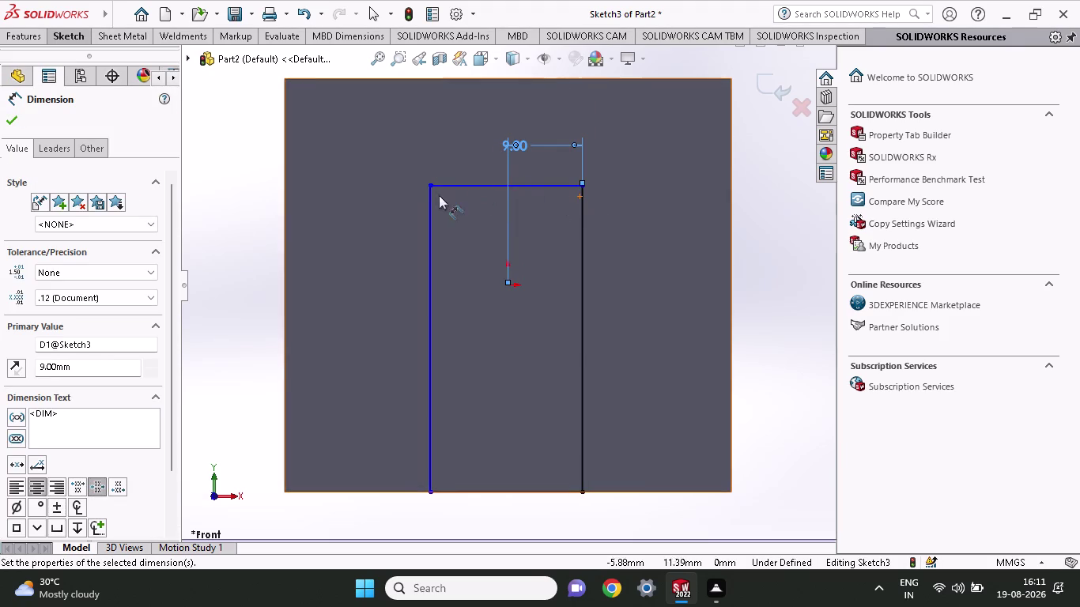
Set the notch to 18 mm wide and 34 mm tall.
click(430, 491)
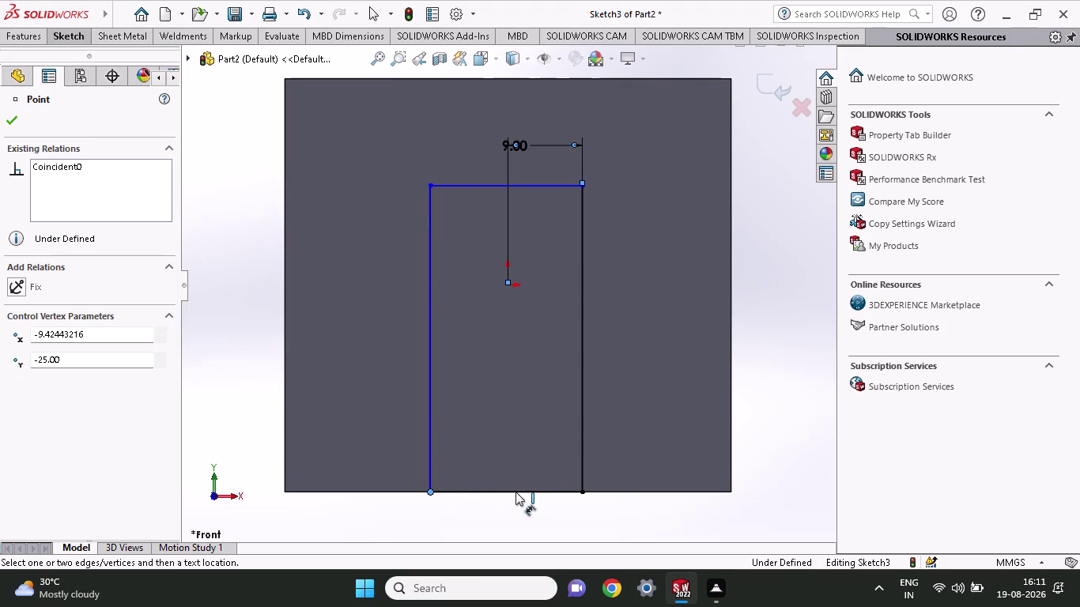
click(578, 492)
click(517, 515)
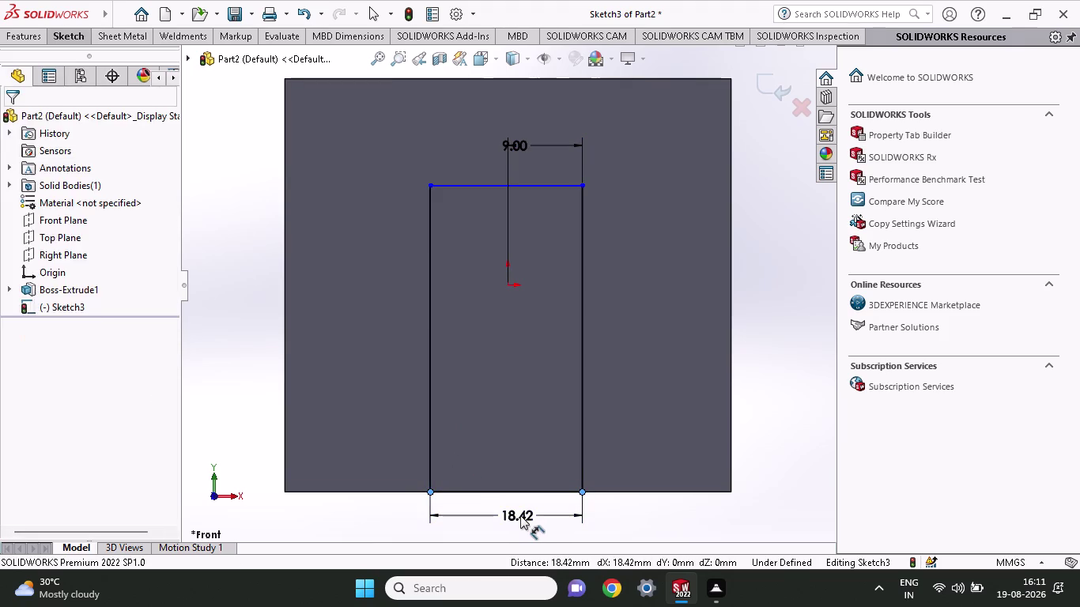
text(18)
key(Return)
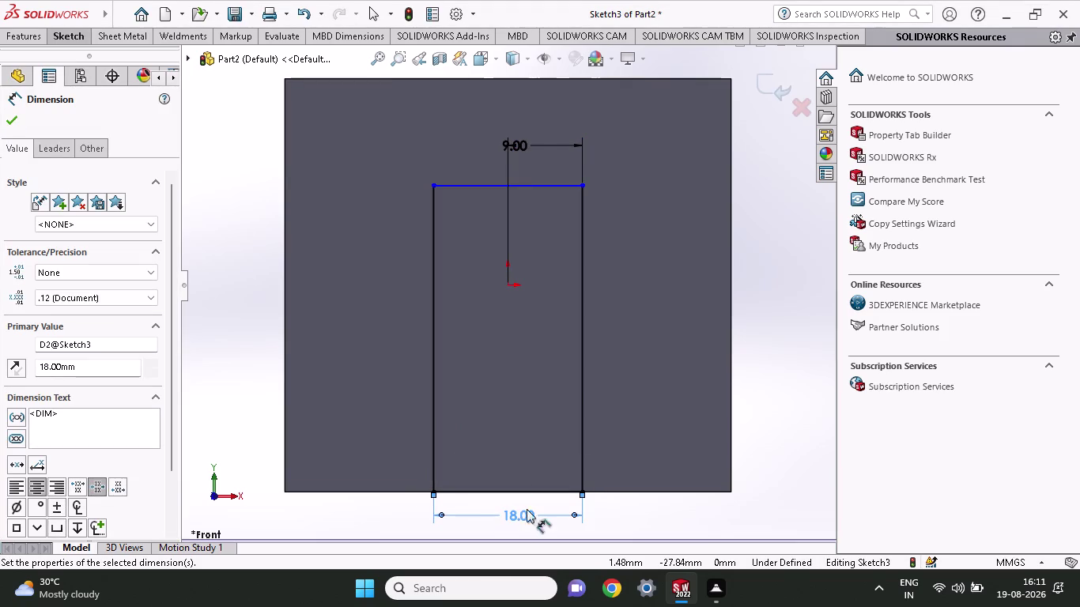
click(582, 382)
click(636, 379)
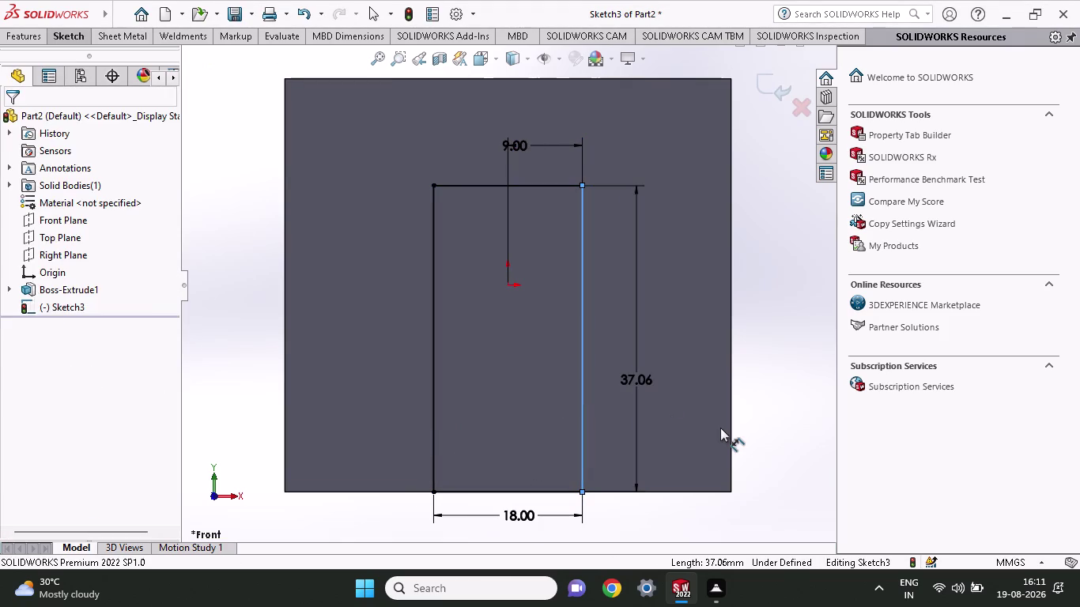
text(34)
key(Return)
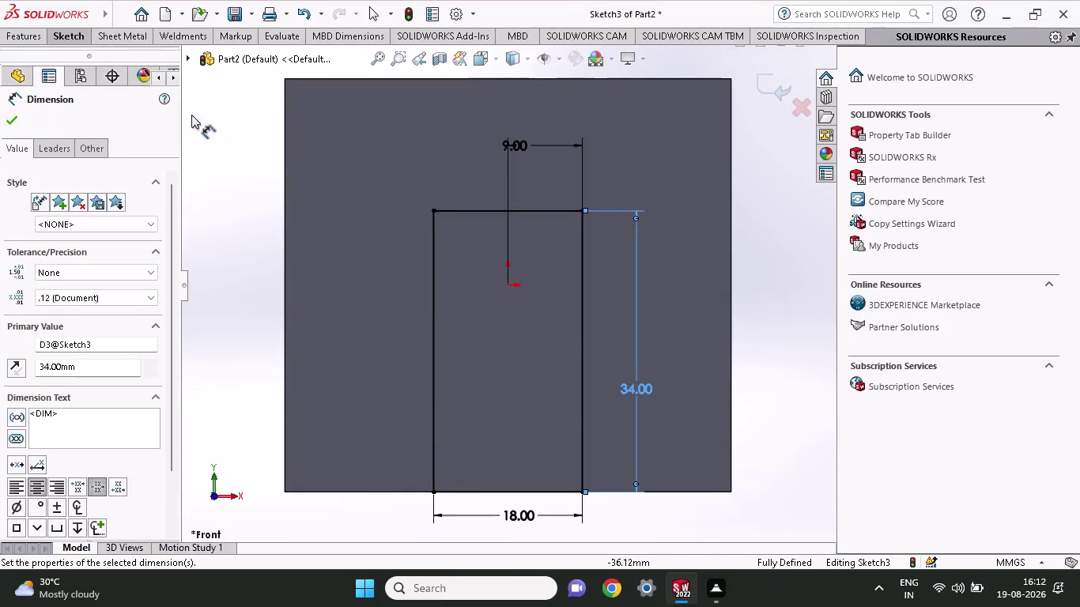
click(86, 39)
click(111, 81)
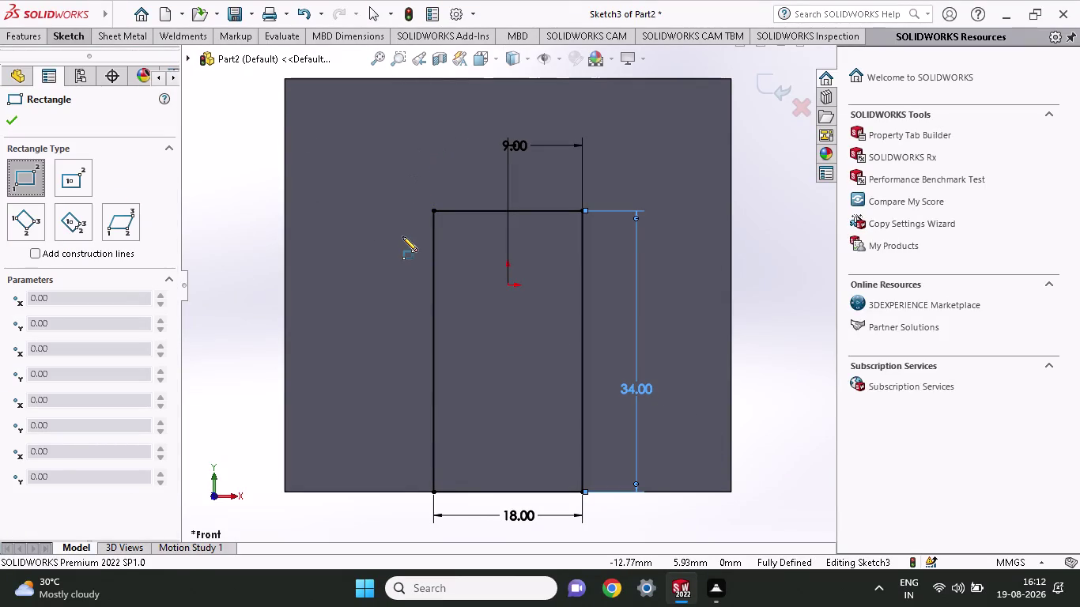
Draw a second corner rectangle reaching up to the block's top edge.
click(349, 385)
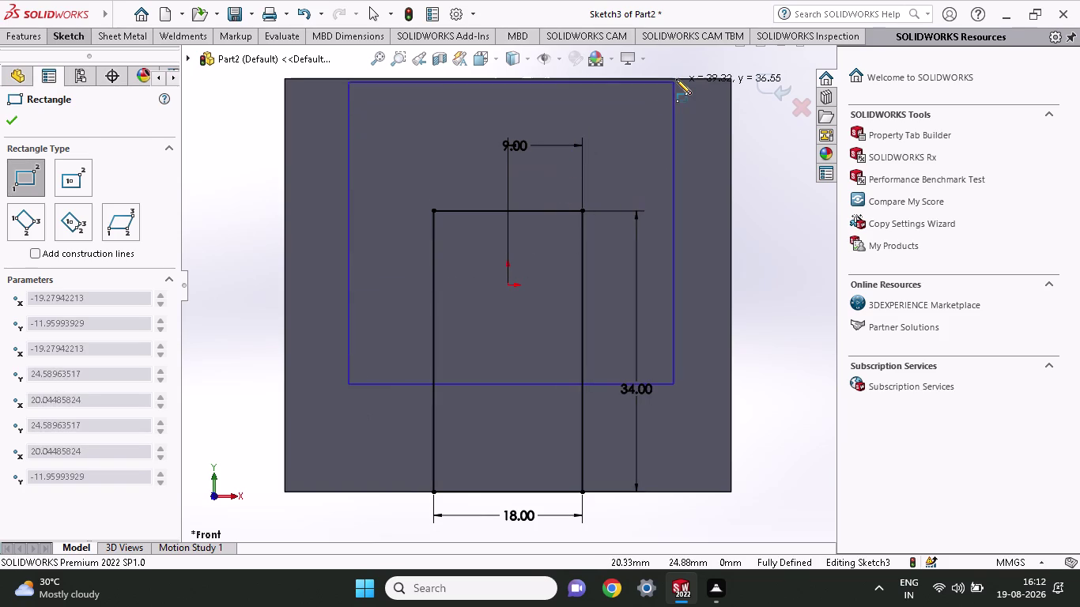
click(676, 79)
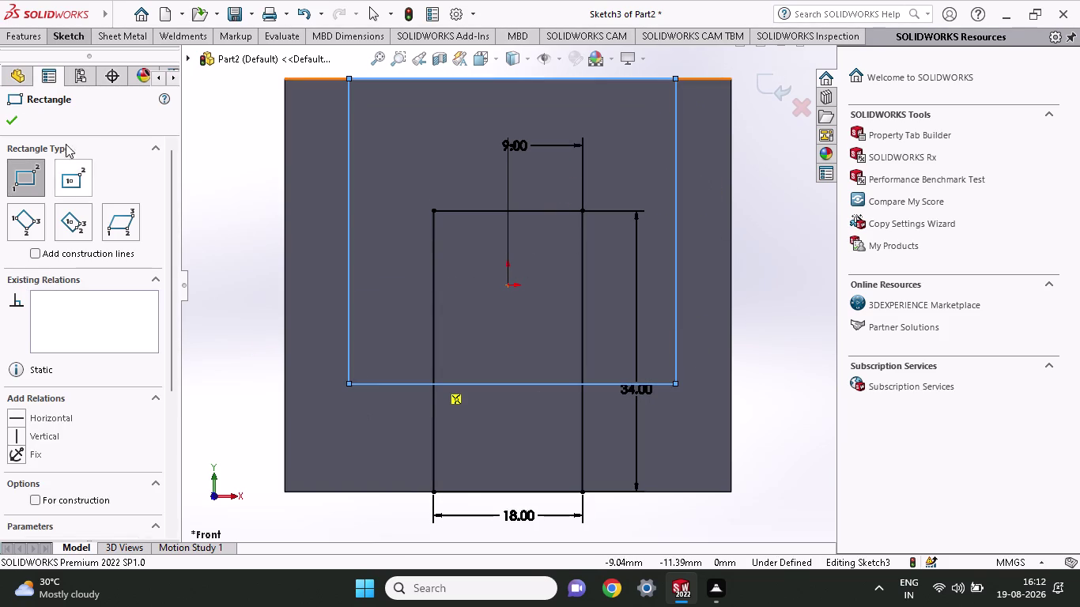
click(70, 35)
click(73, 79)
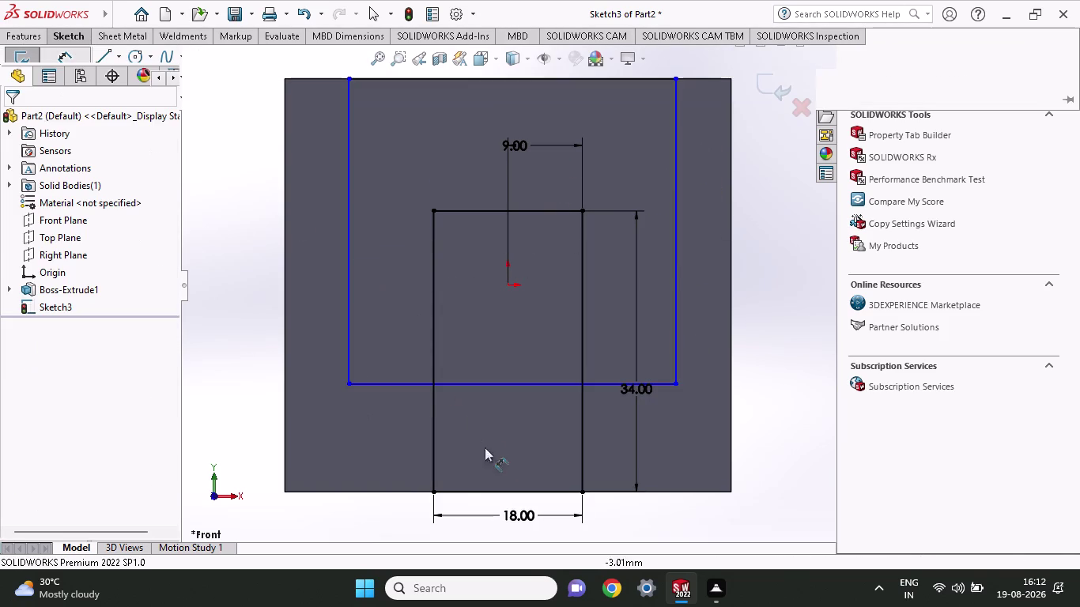
Dimension the second rectangle's lower-right corner 20 mm from the origin.
click(504, 283)
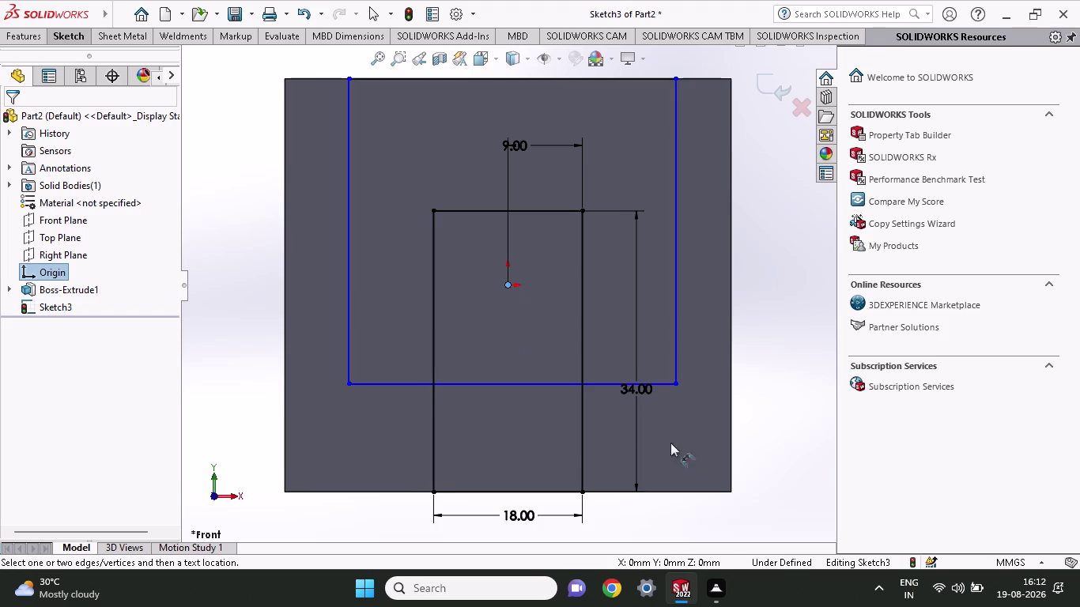
click(671, 384)
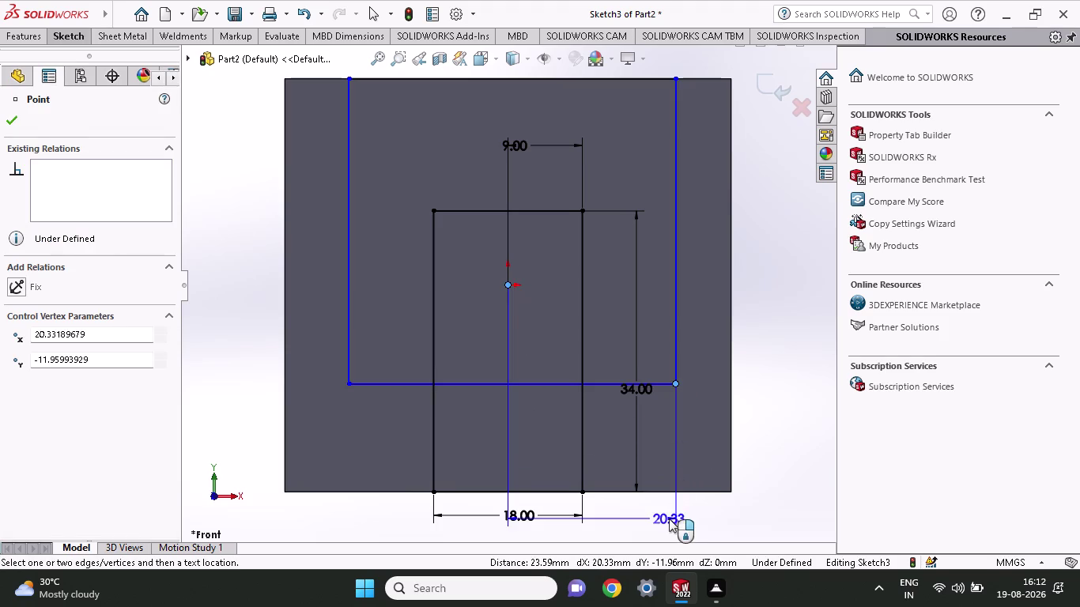
click(669, 518)
text(20)
key(Return)
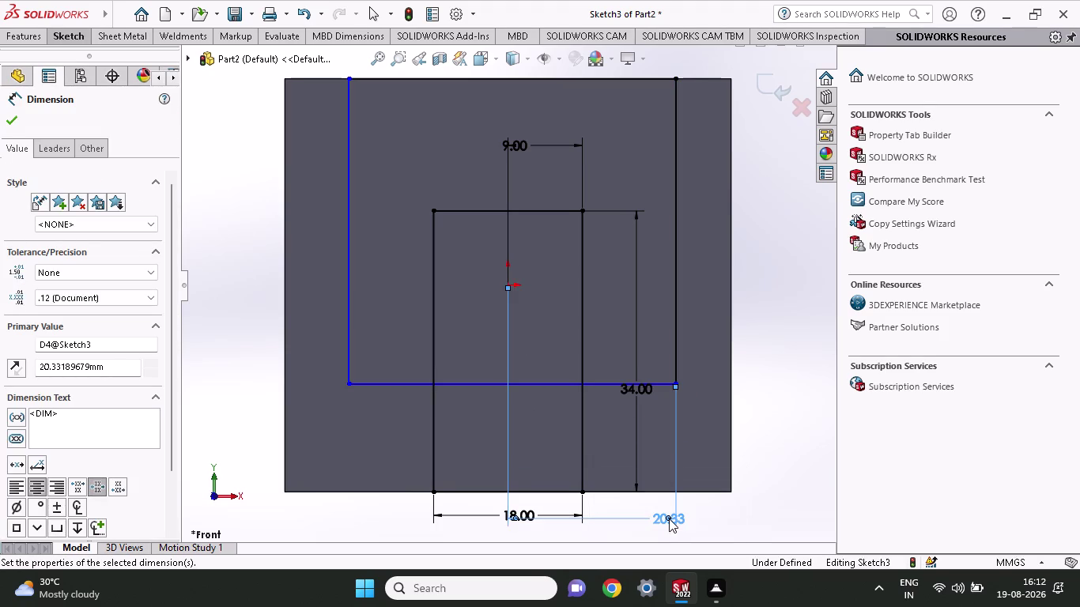
scroll(up, 3)
scroll(up, 3)
scroll(up, 3)
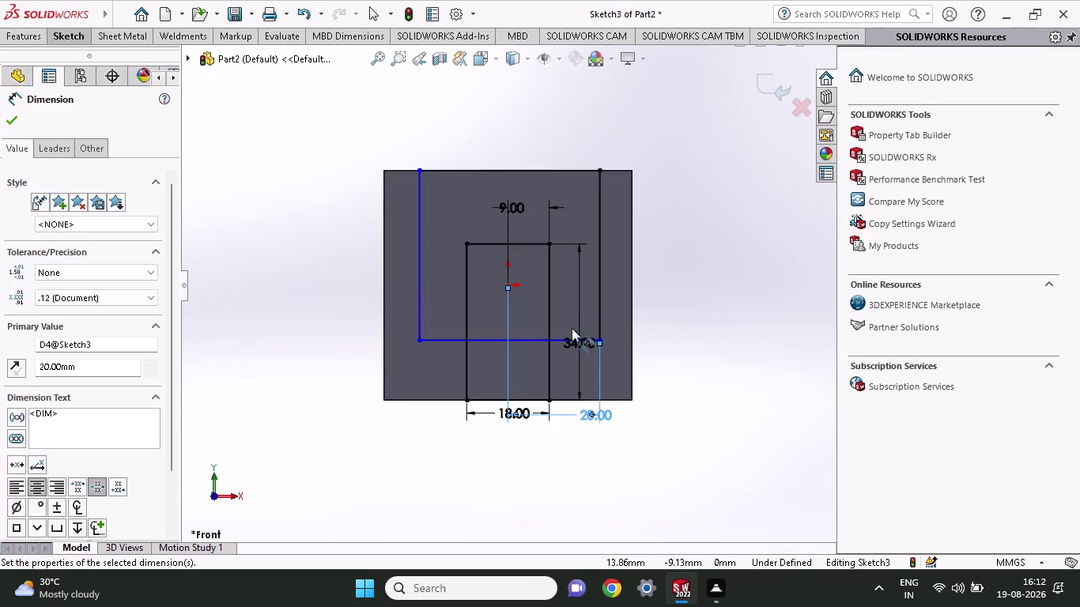
scroll(up, 3)
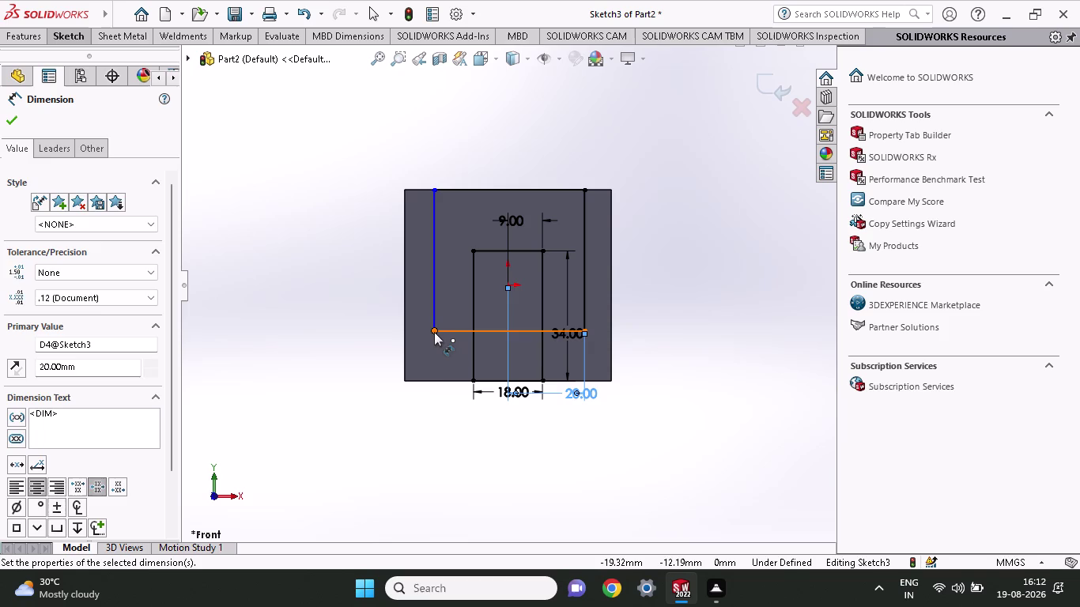
Set the second rectangle's overall width to 40 mm.
click(434, 332)
click(588, 329)
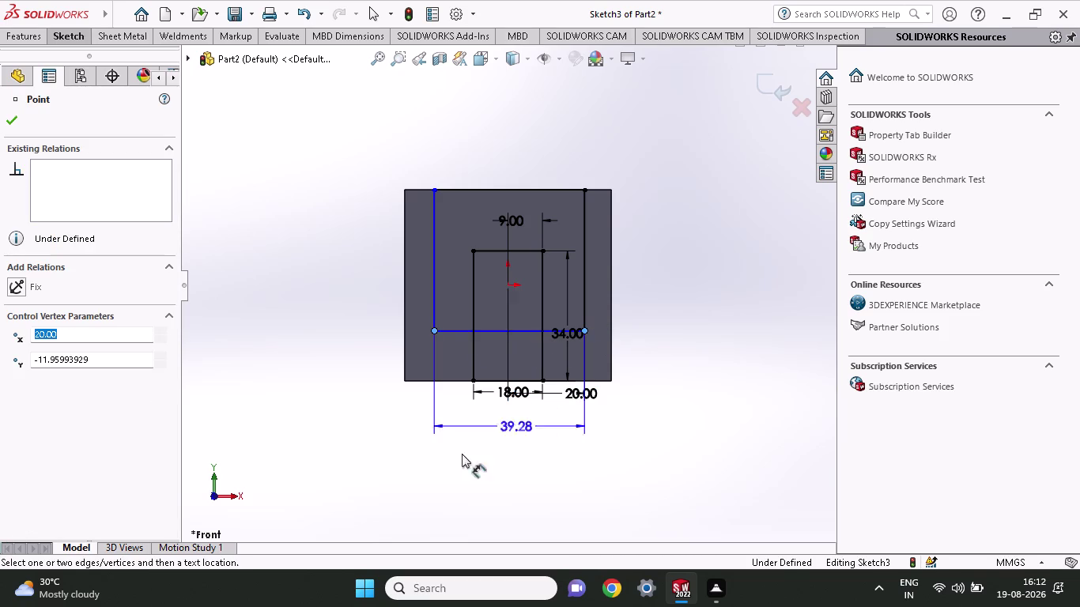
click(459, 415)
text(4)
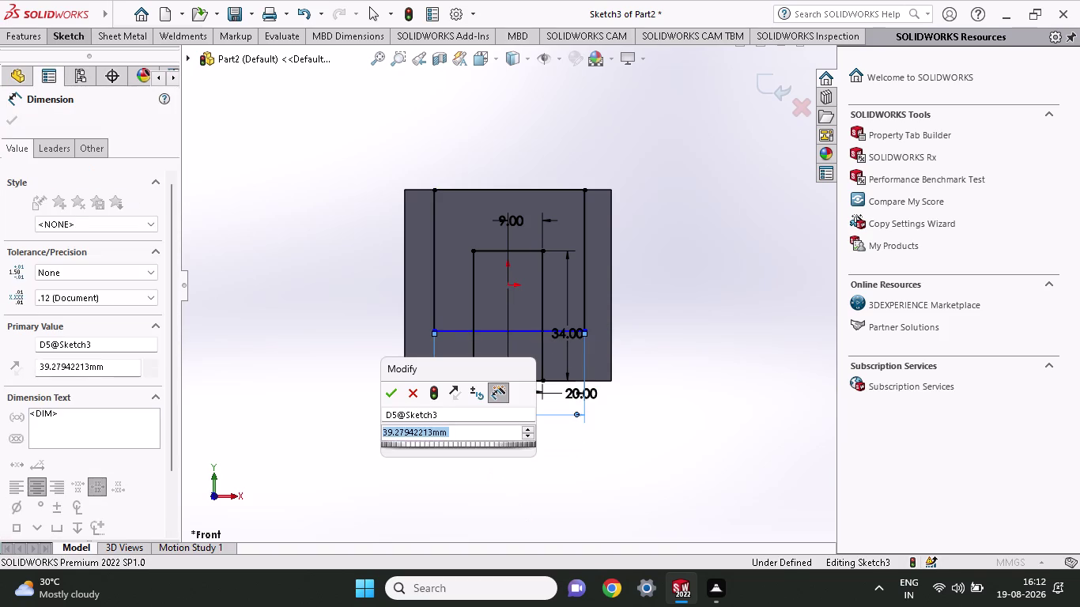
text(0)
key(Return)
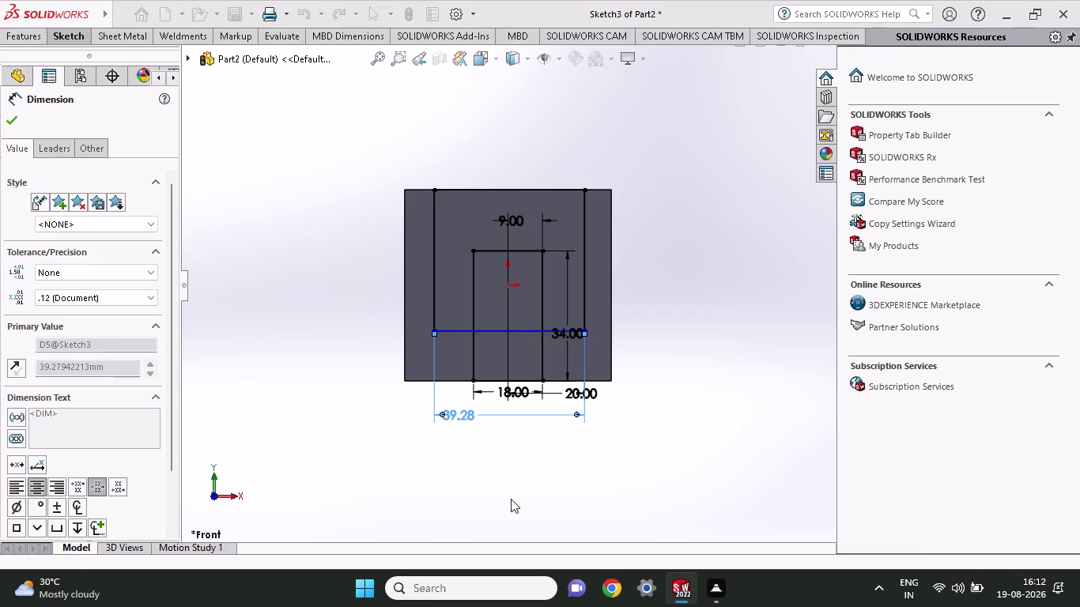
scroll(down, 3)
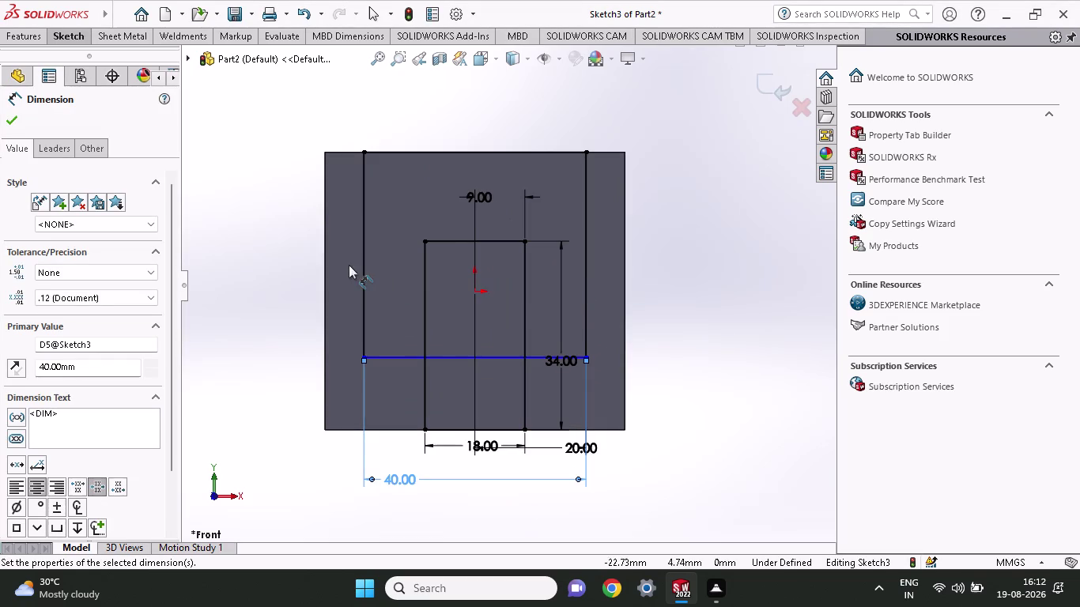
Place the second rectangle's bottom 15 mm above the block's bottom-left corner.
click(324, 431)
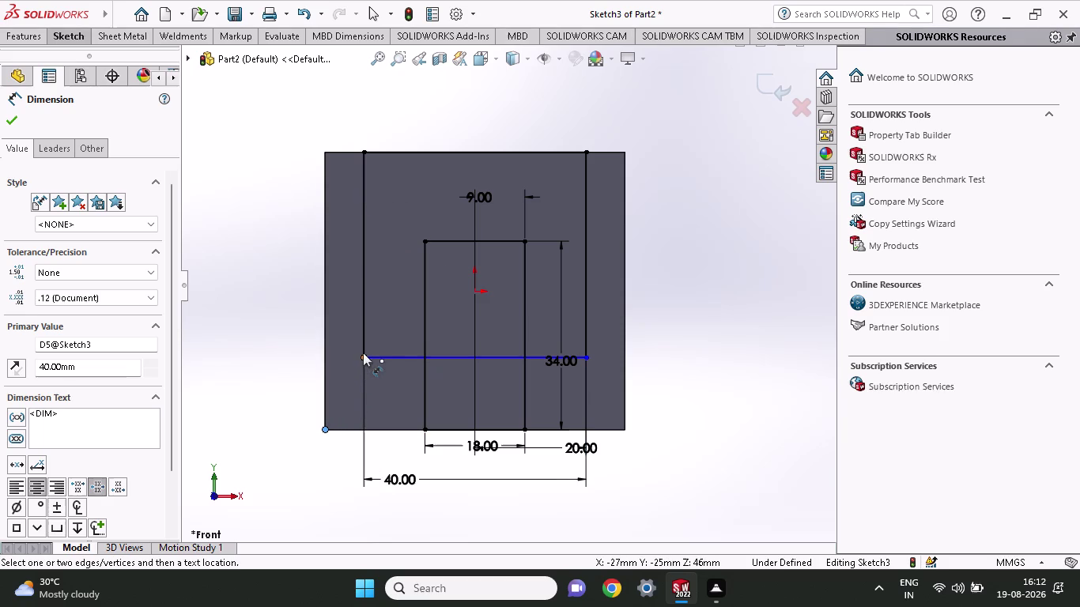
click(363, 359)
click(244, 380)
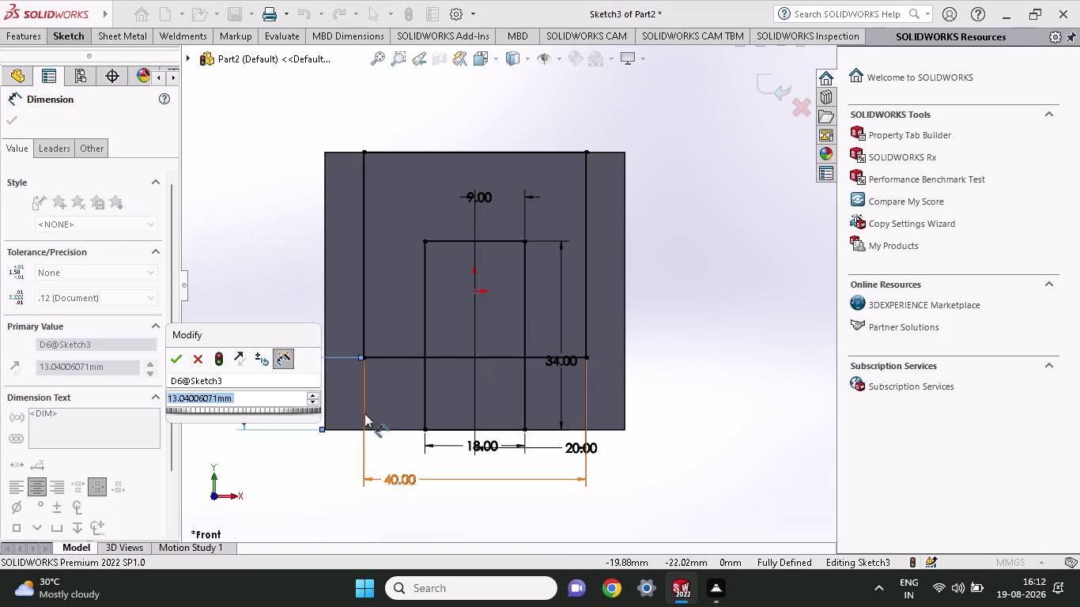
text(1)
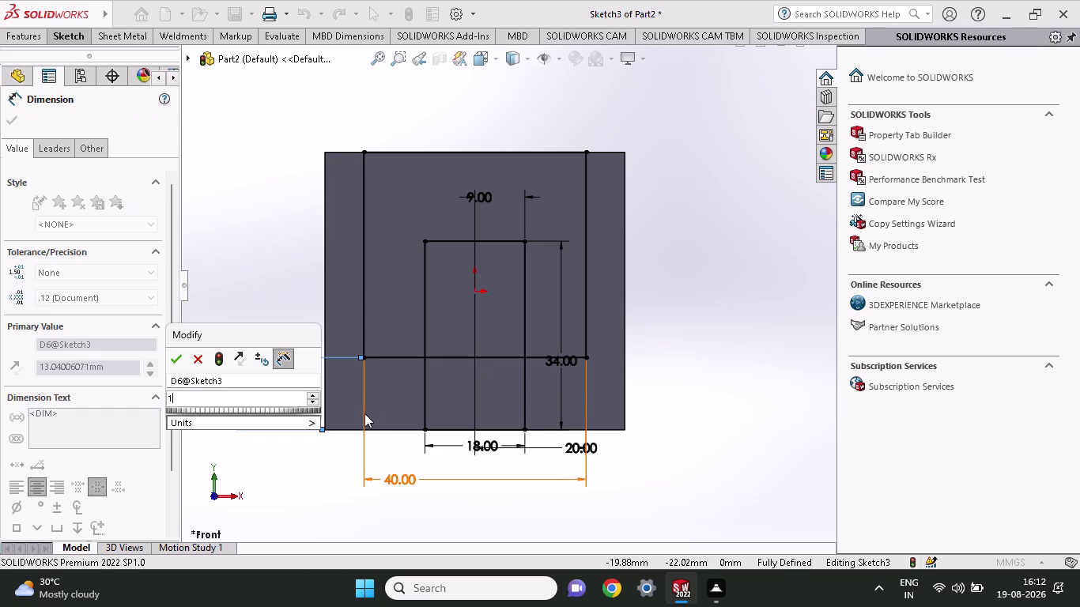
text(5)
key(Return)
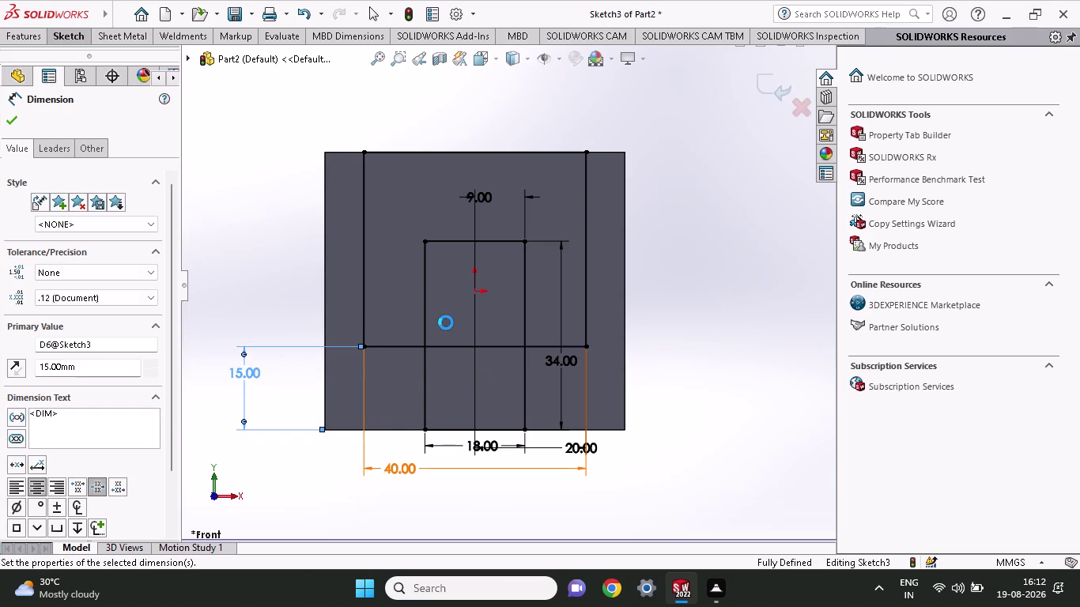
click(70, 42)
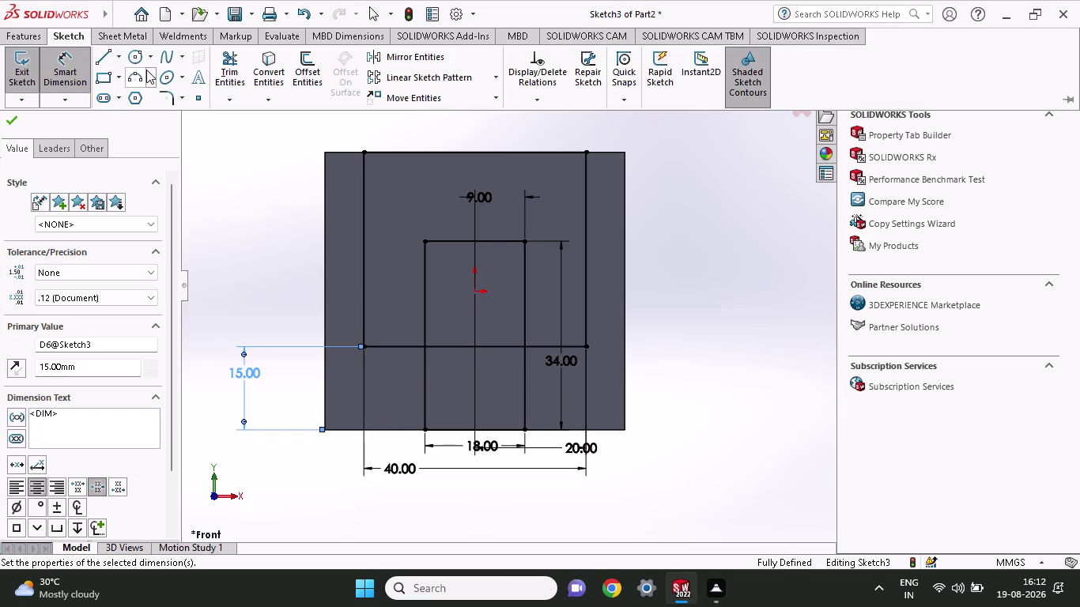
Trim away the second rectangle's bottom-edge segments crossing the central notch.
click(225, 61)
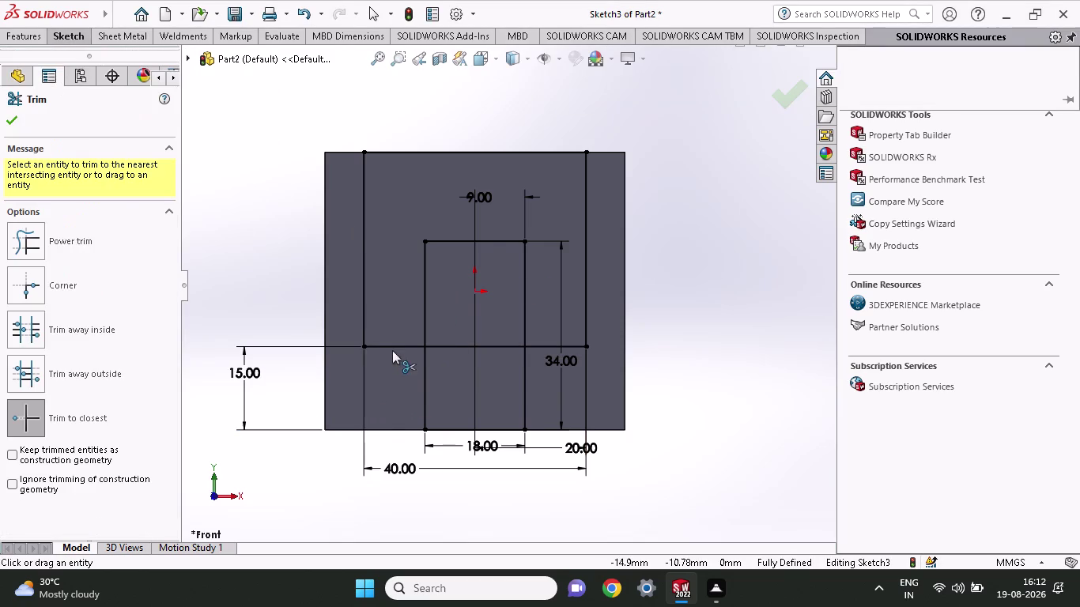
click(392, 343)
click(394, 343)
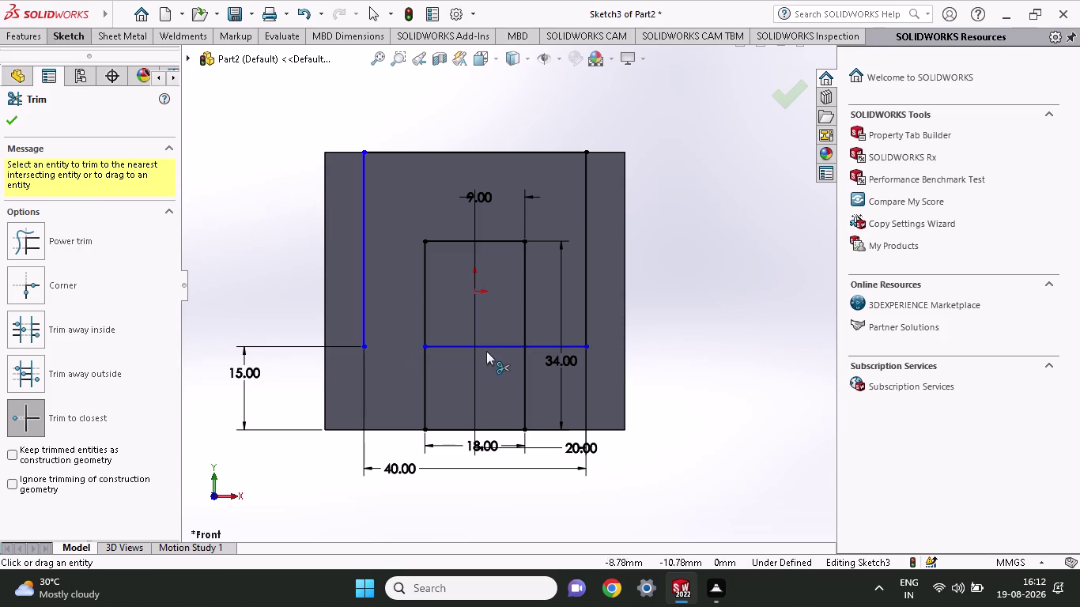
click(543, 349)
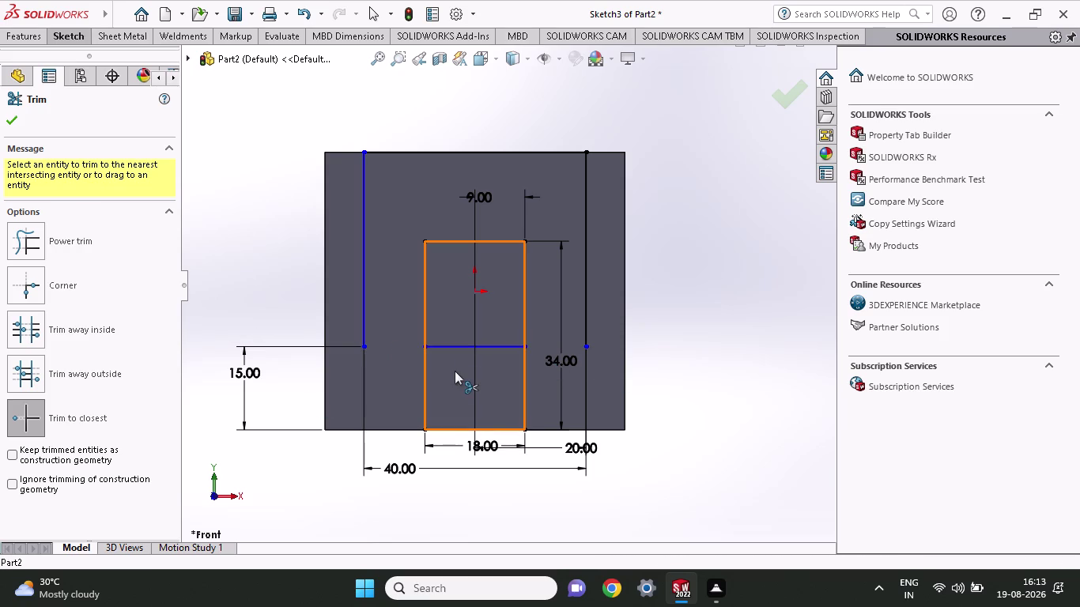
click(450, 344)
click(489, 345)
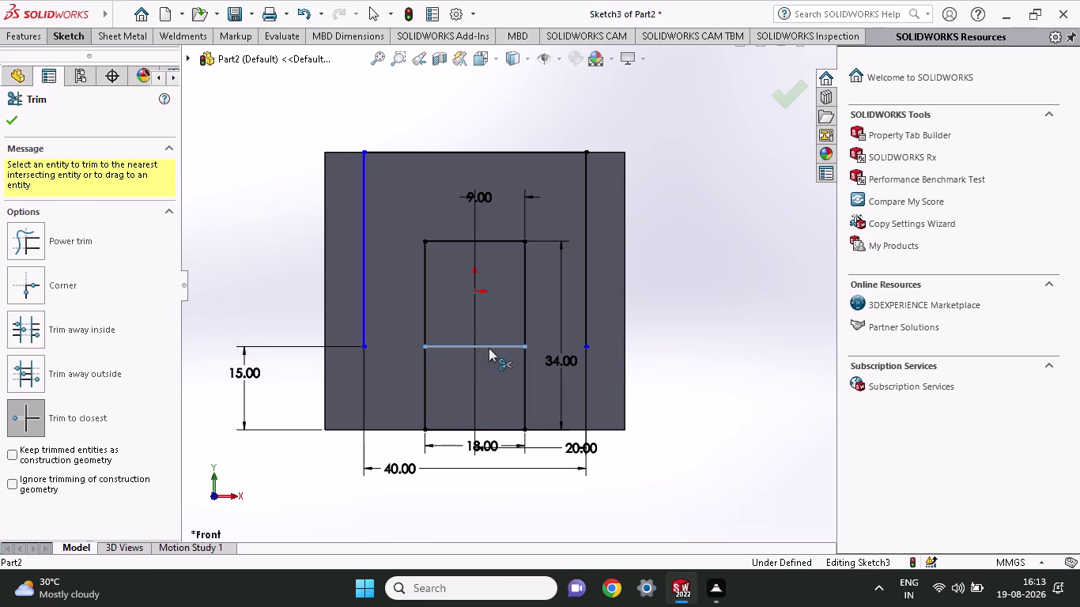
click(62, 30)
click(99, 77)
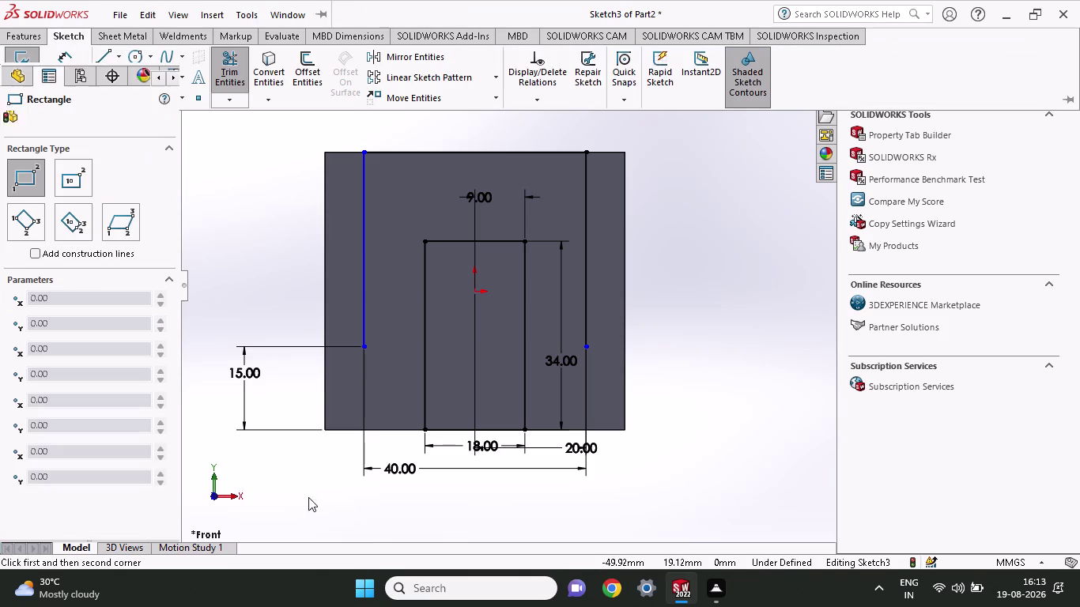
Draw two narrow corner rectangles over the upper-left and upper-right strips above the 15 mm line.
click(323, 347)
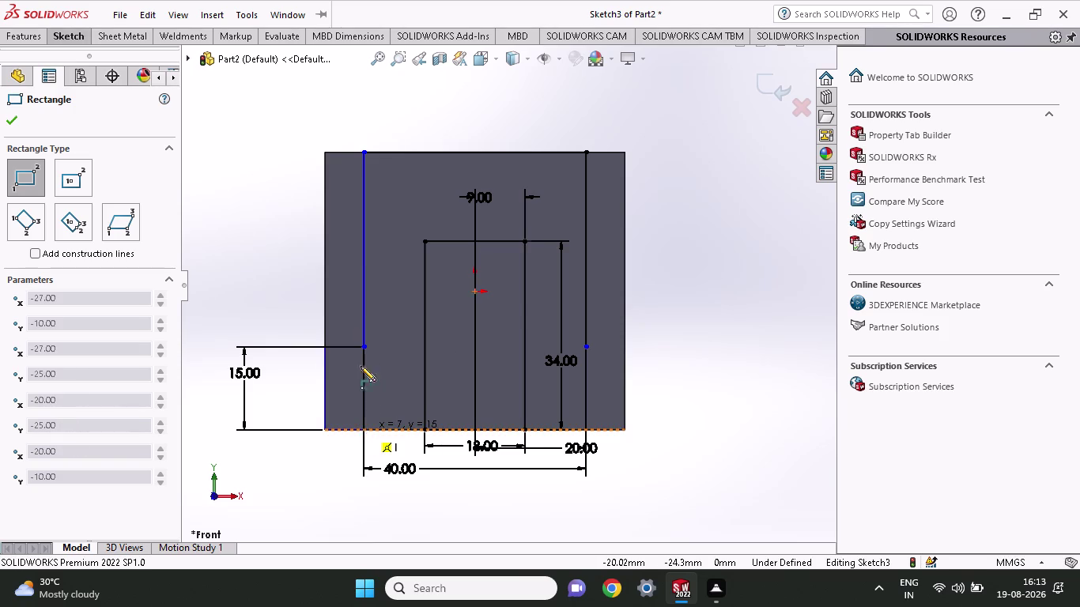
click(364, 150)
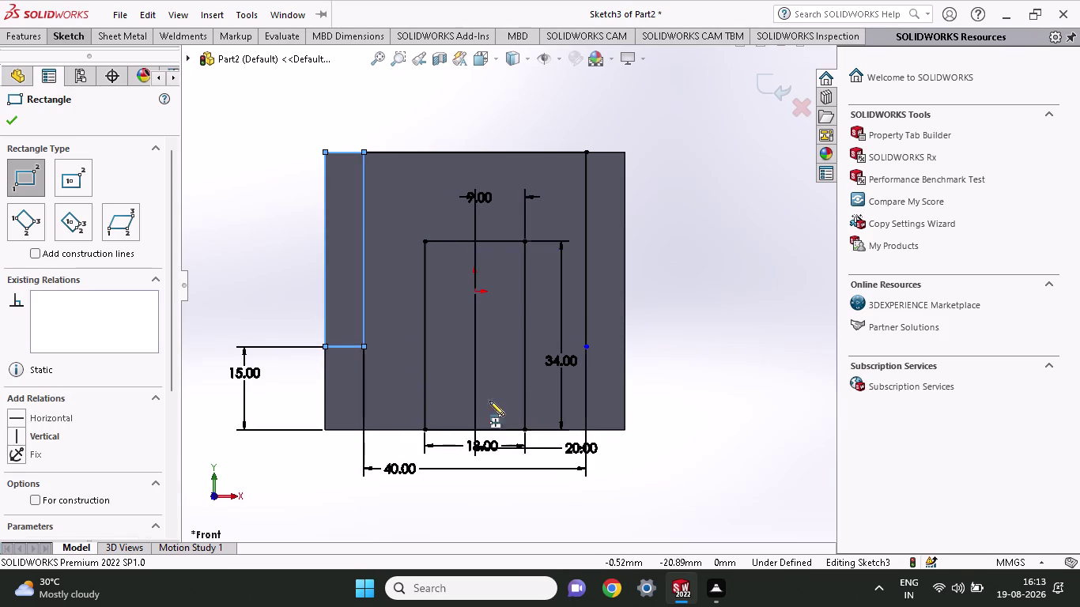
click(587, 343)
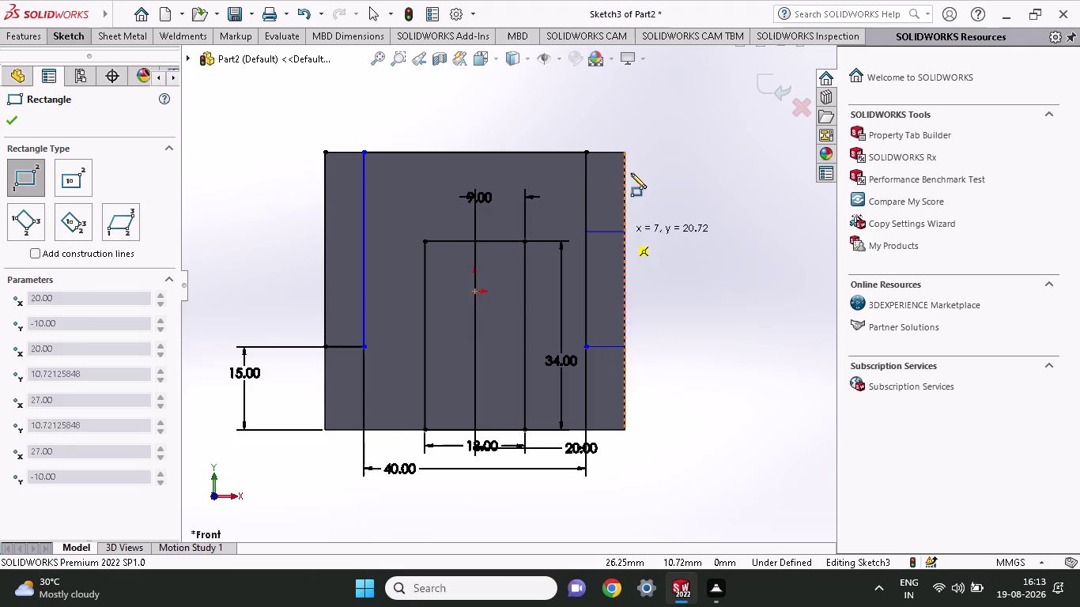
click(626, 151)
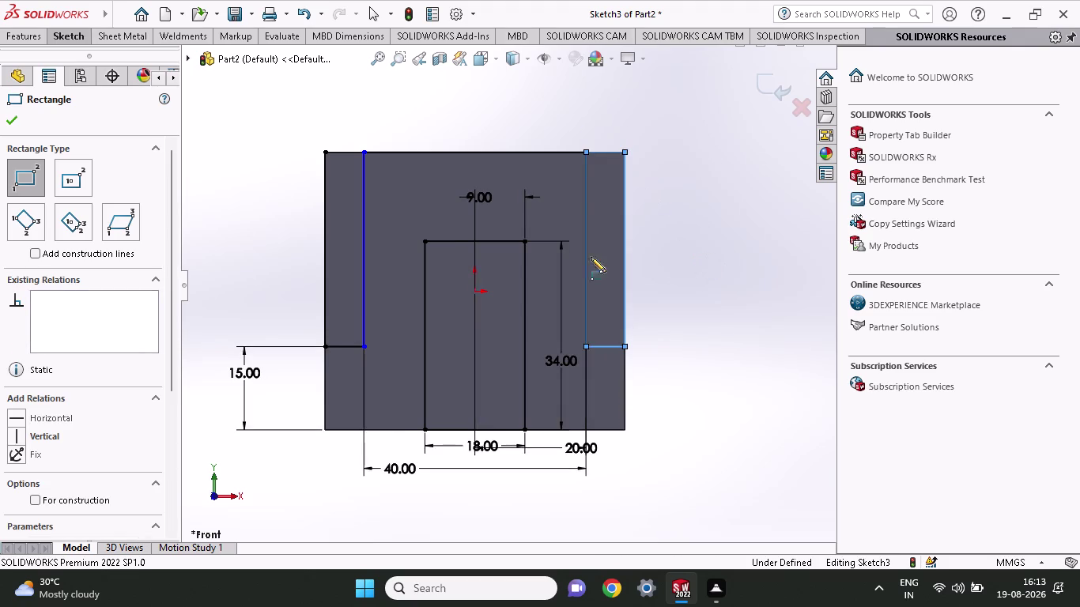
click(20, 34)
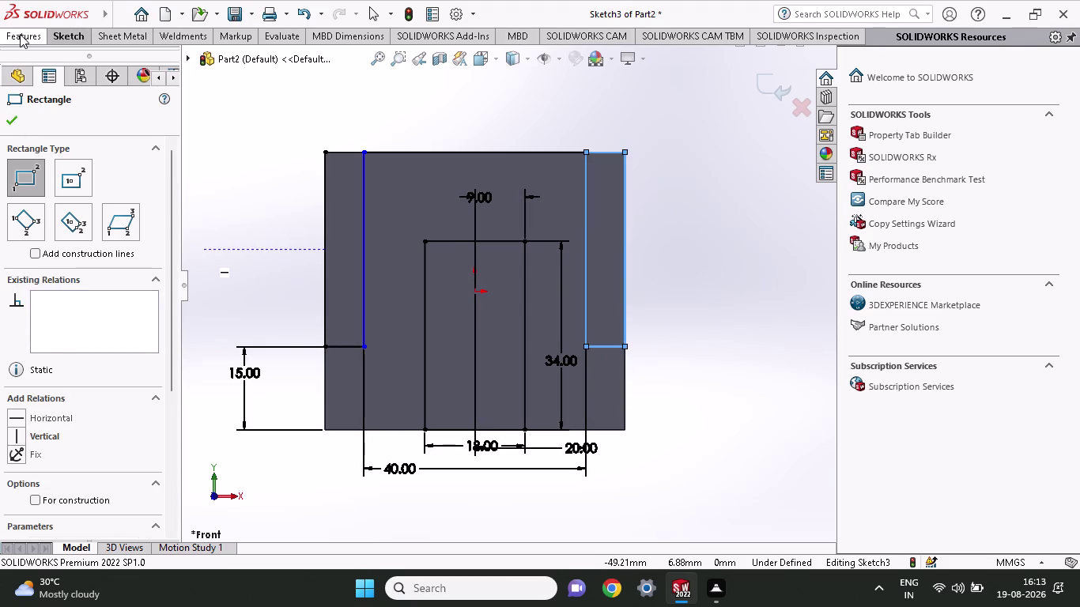
click(224, 69)
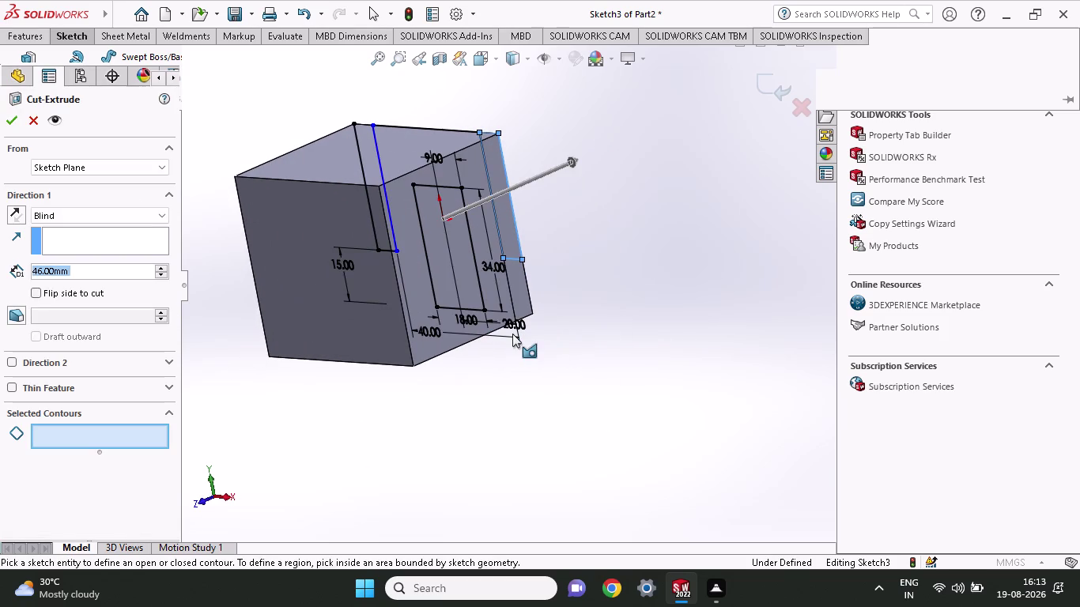
Extrude-cut the three selected sketch regions 46 mm into the block, reversing Direction 1.
middle_drag(516, 338, 385, 373)
middle_drag(626, 314, 634, 378)
click(434, 316)
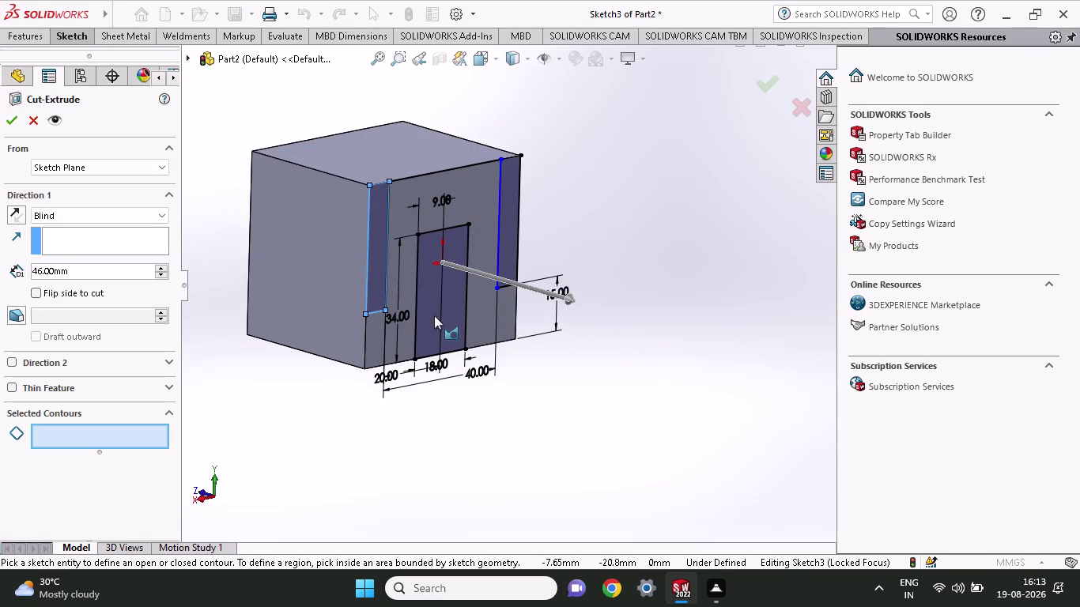
click(372, 278)
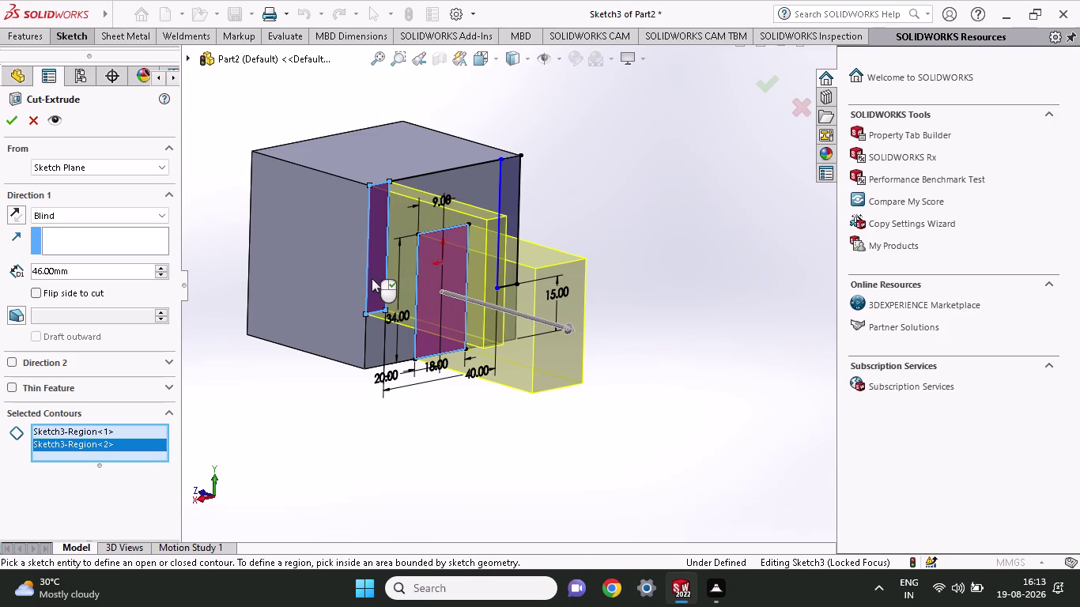
click(514, 213)
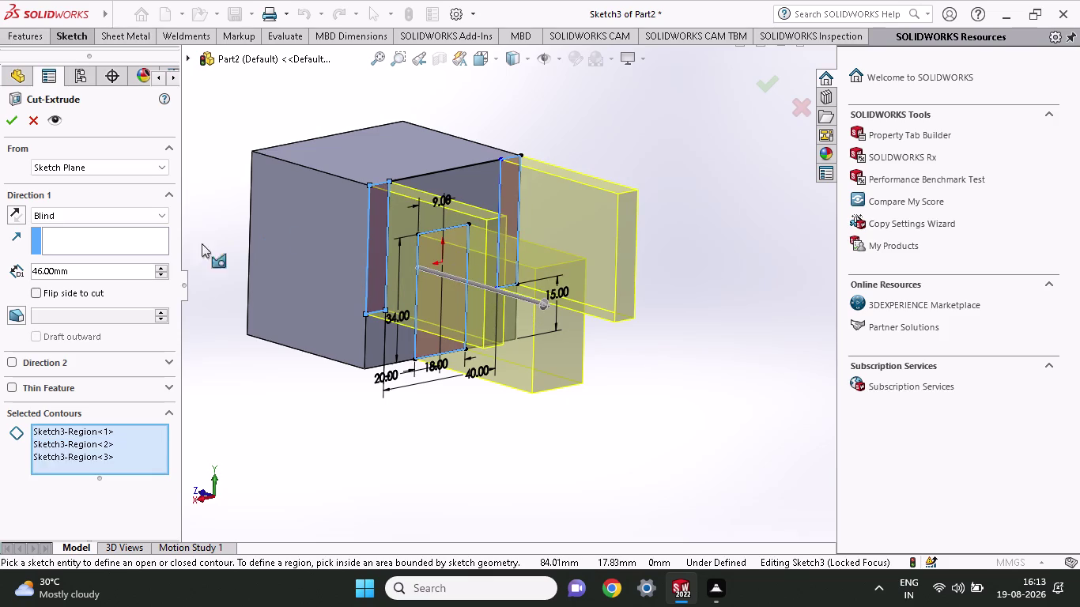
click(12, 218)
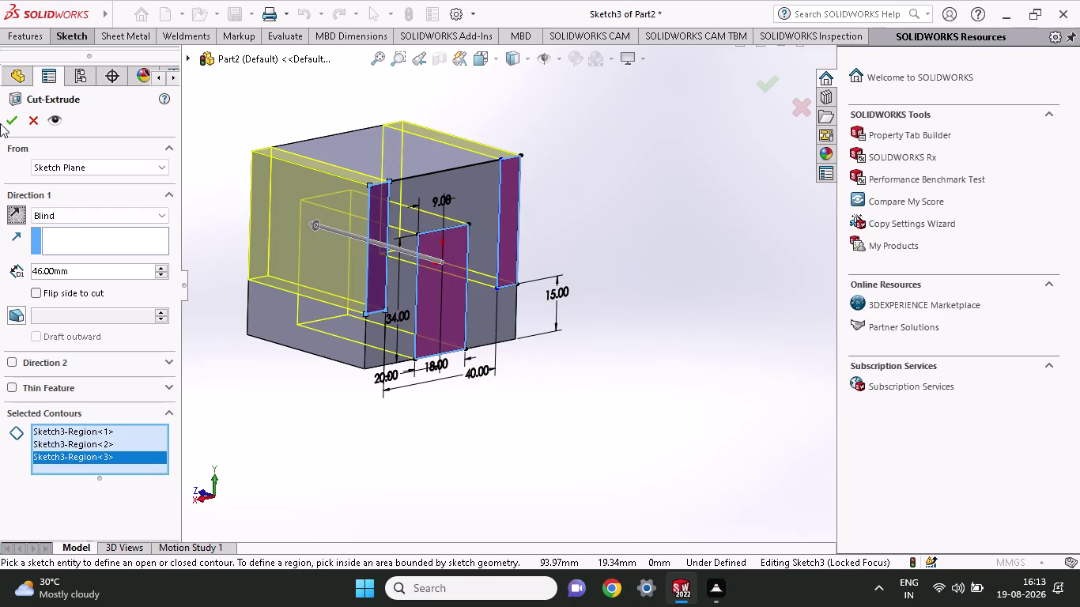
click(4, 120)
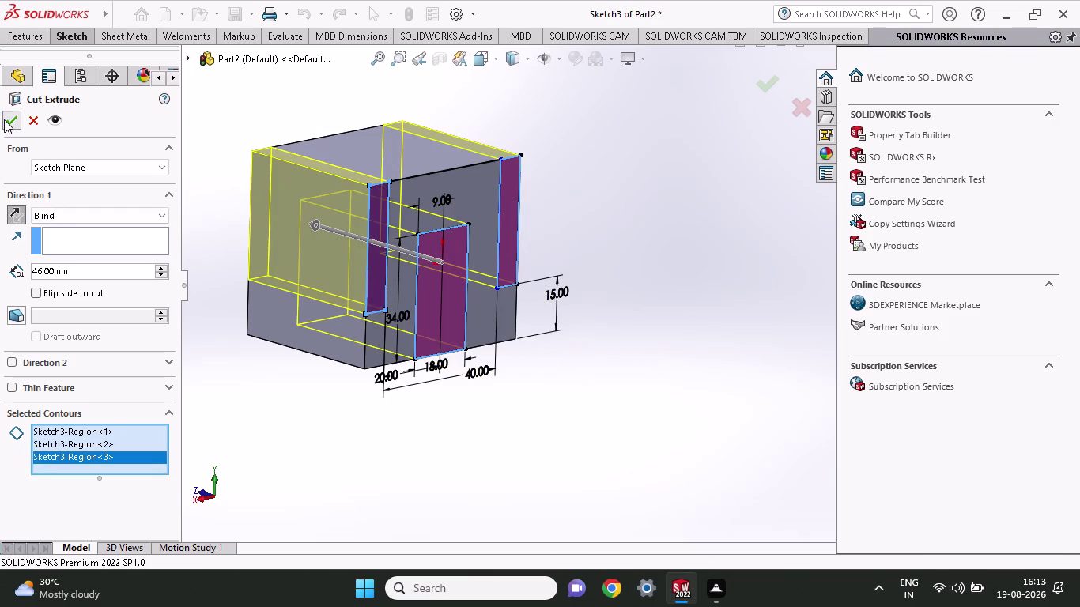
click(582, 388)
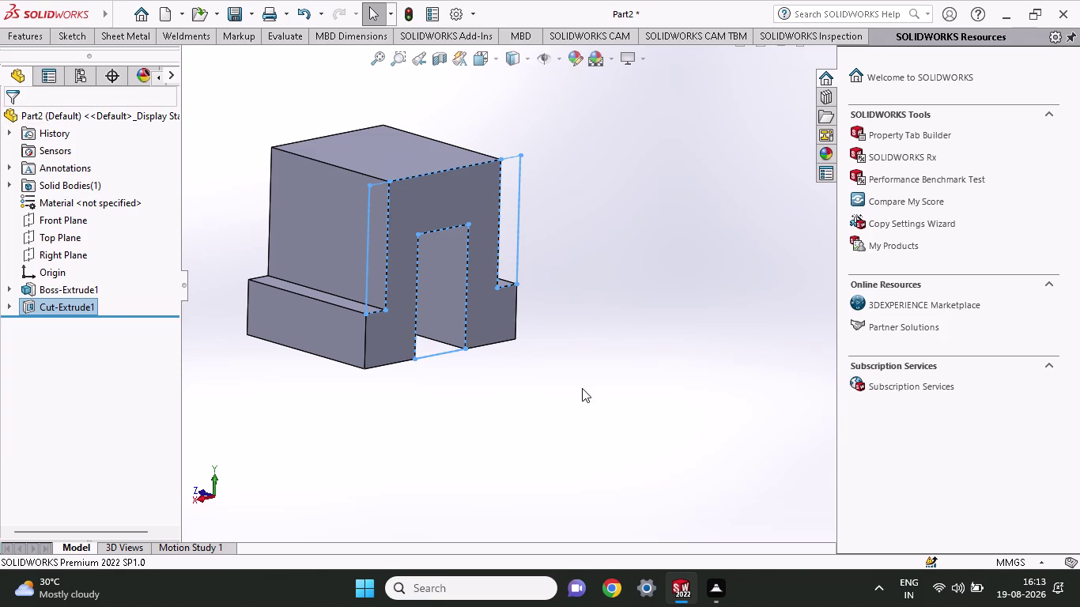
Orbit to the notched block's side face and open Sketch4 on it.
middle_drag(571, 389, 494, 406)
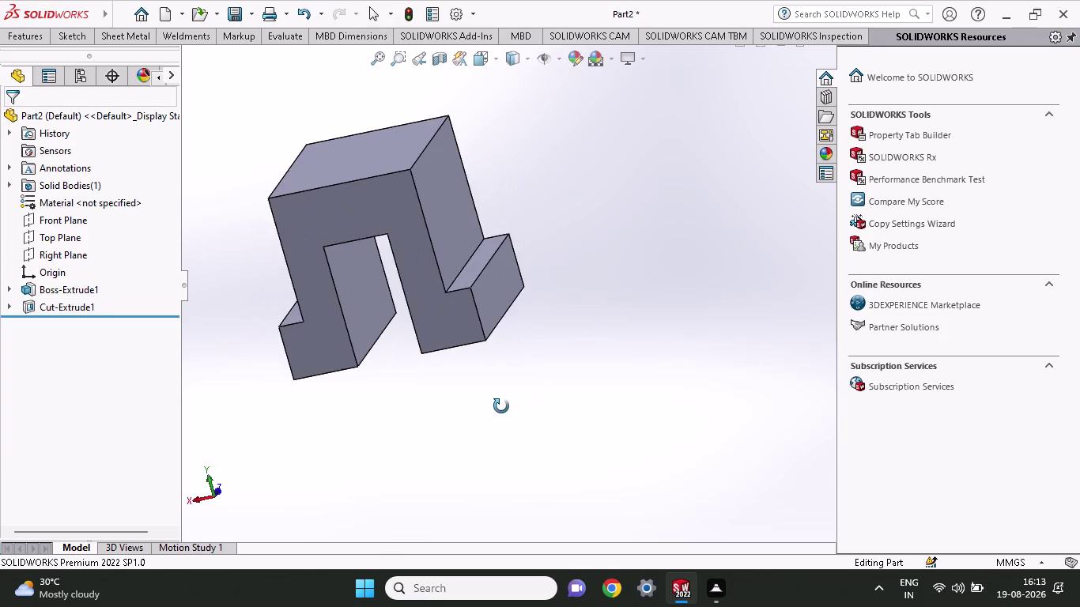
middle_drag(494, 406, 607, 381)
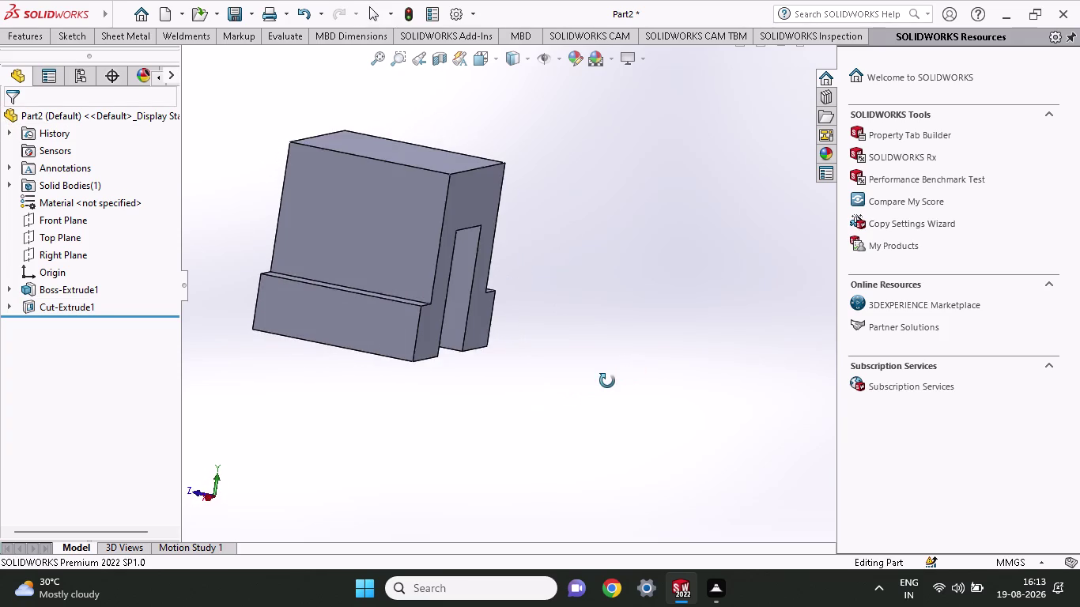
middle_drag(607, 381, 602, 369)
click(371, 249)
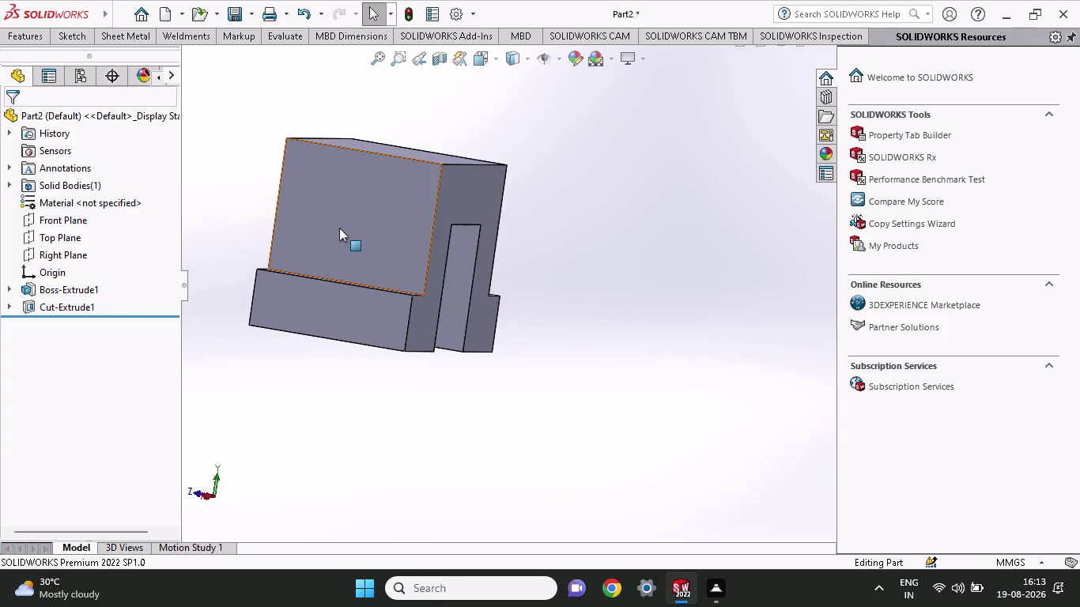
click(286, 227)
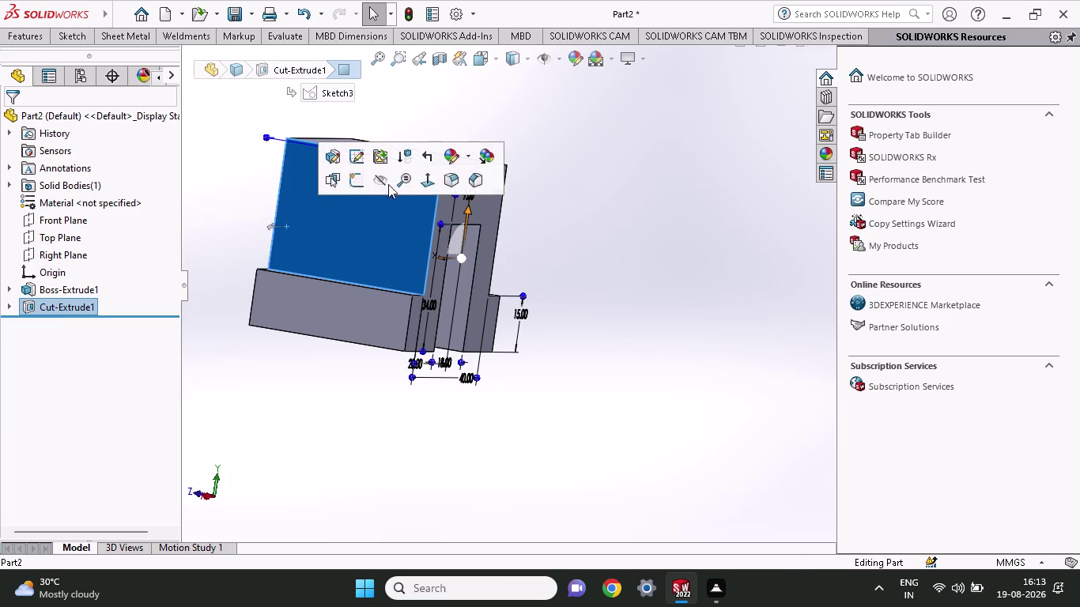
click(363, 189)
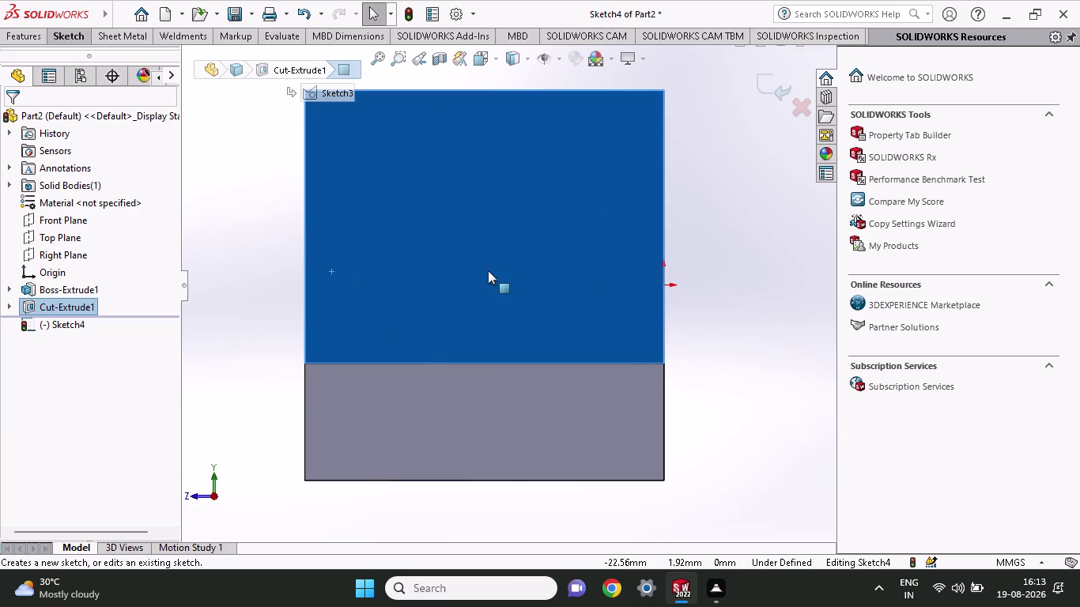
scroll(up, 3)
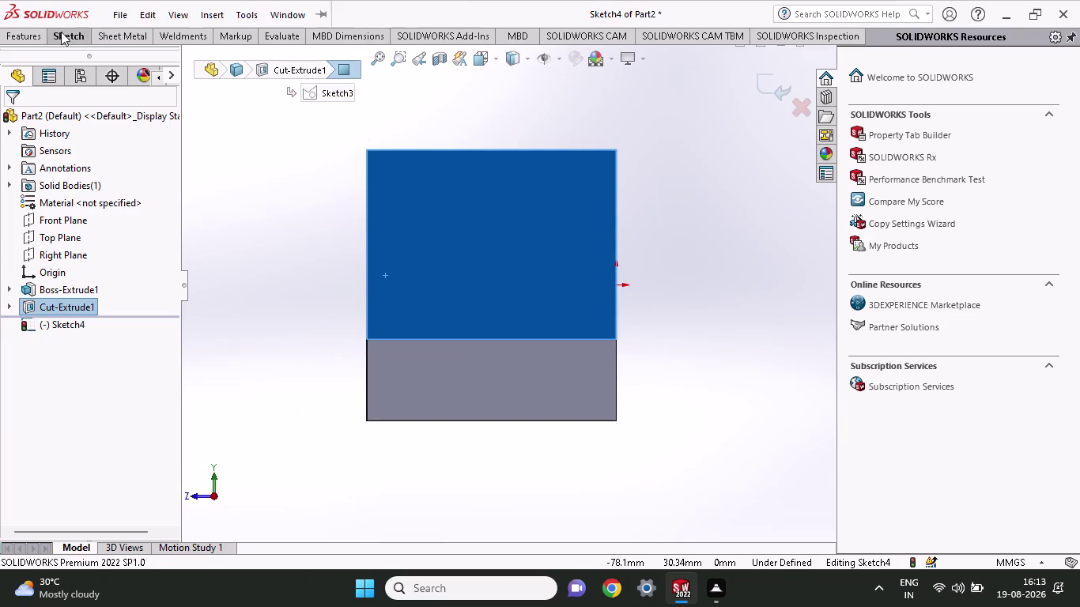
click(60, 41)
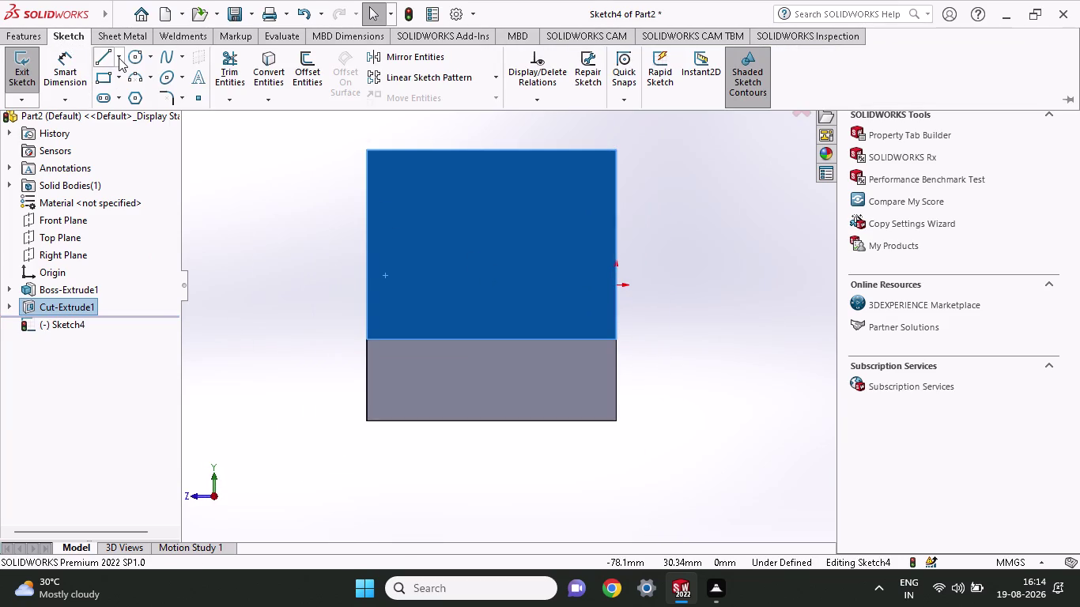
Switch from the plain Line tool to Midpoint Line.
click(119, 58)
click(117, 92)
click(32, 112)
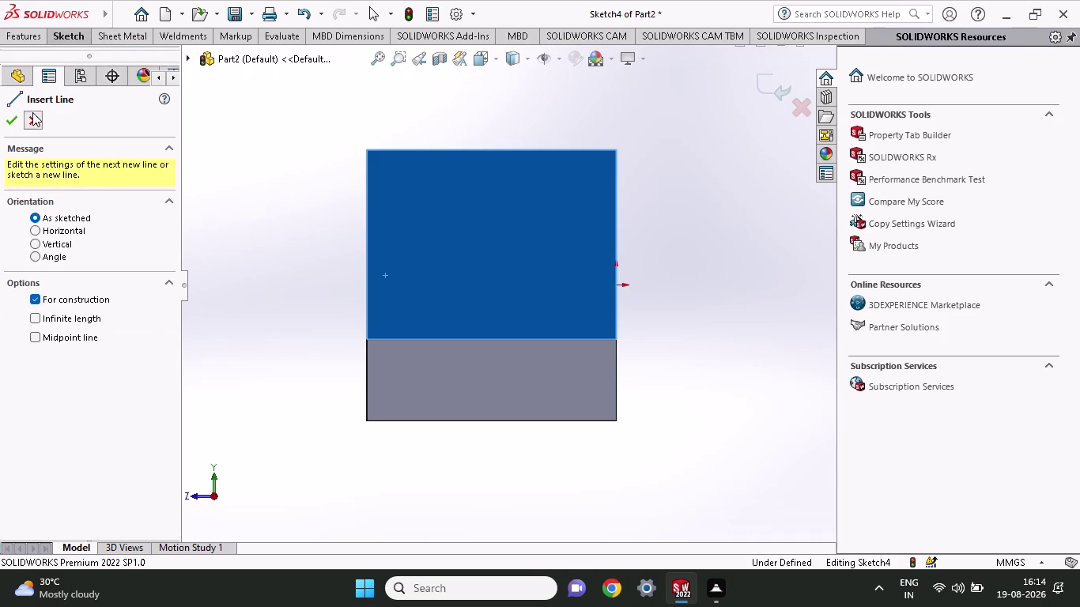
click(72, 30)
click(119, 64)
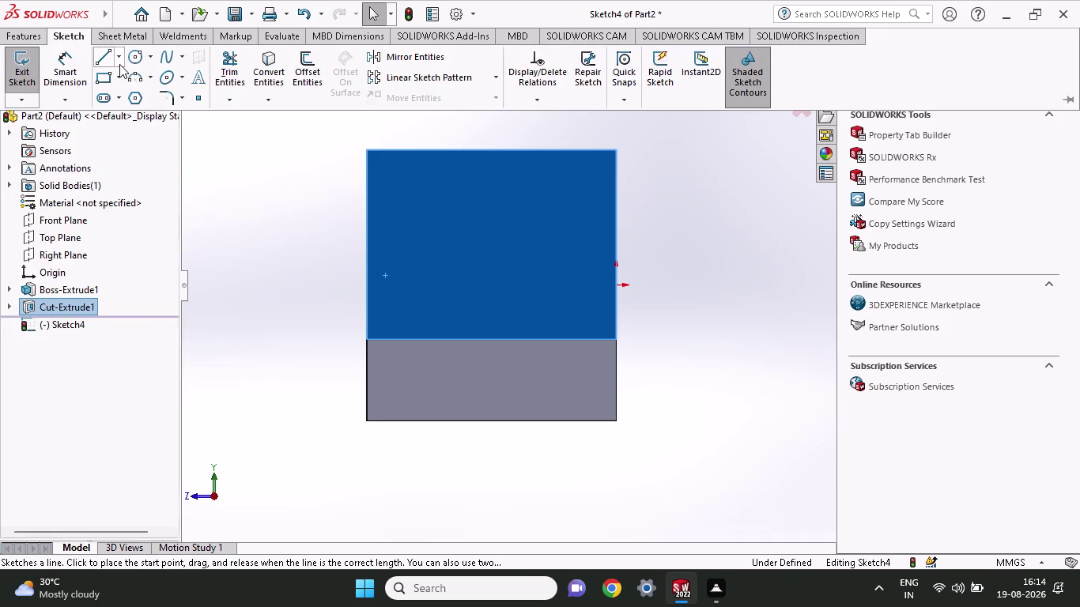
click(116, 61)
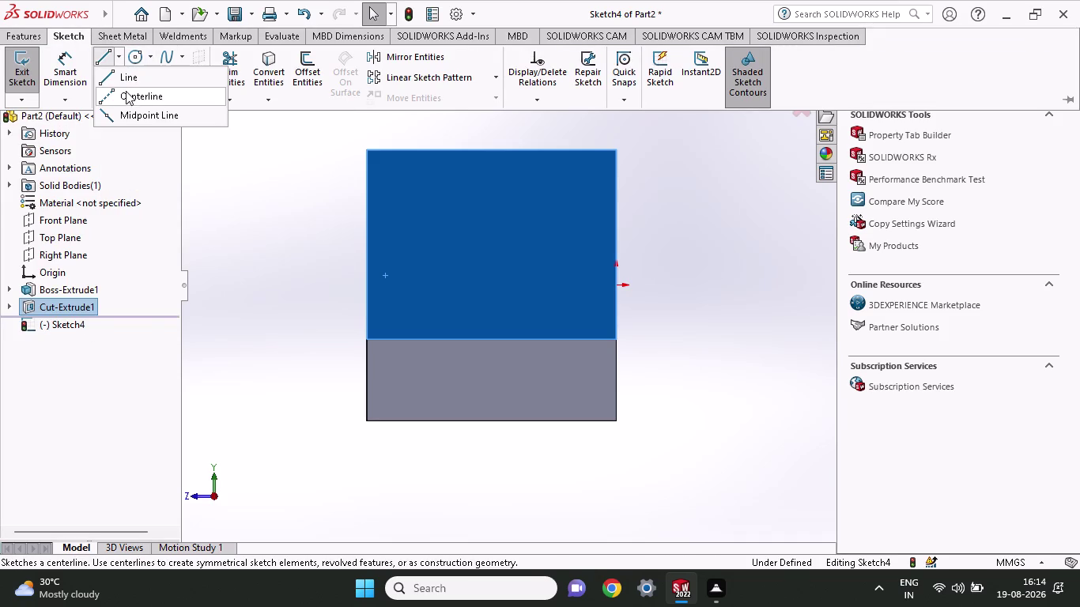
click(128, 110)
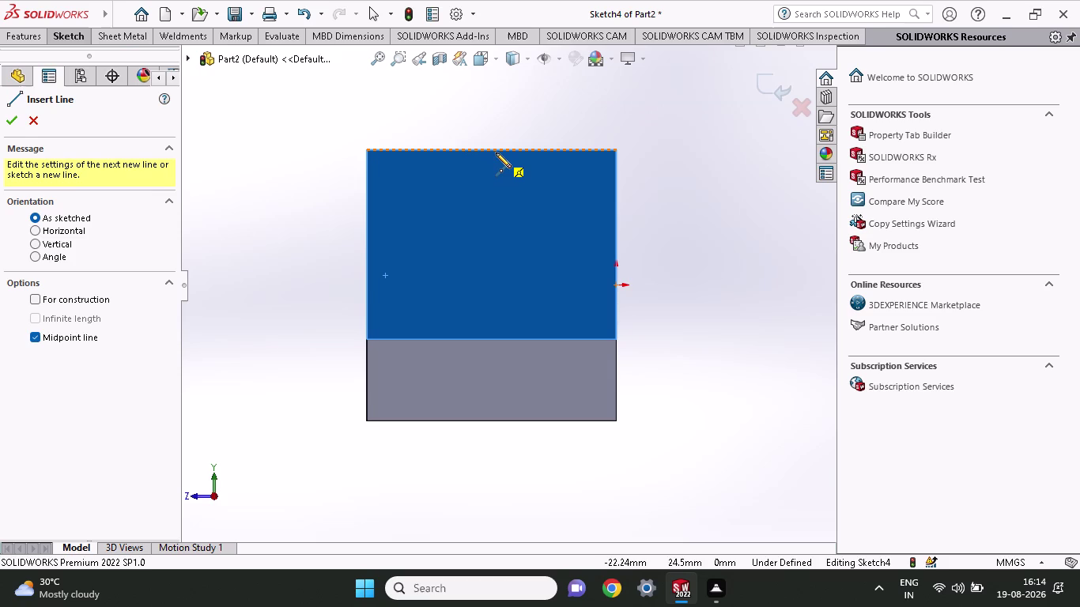
Draw a midpoint line along the top edge and select its centre and end for dimensioning.
click(493, 150)
click(549, 147)
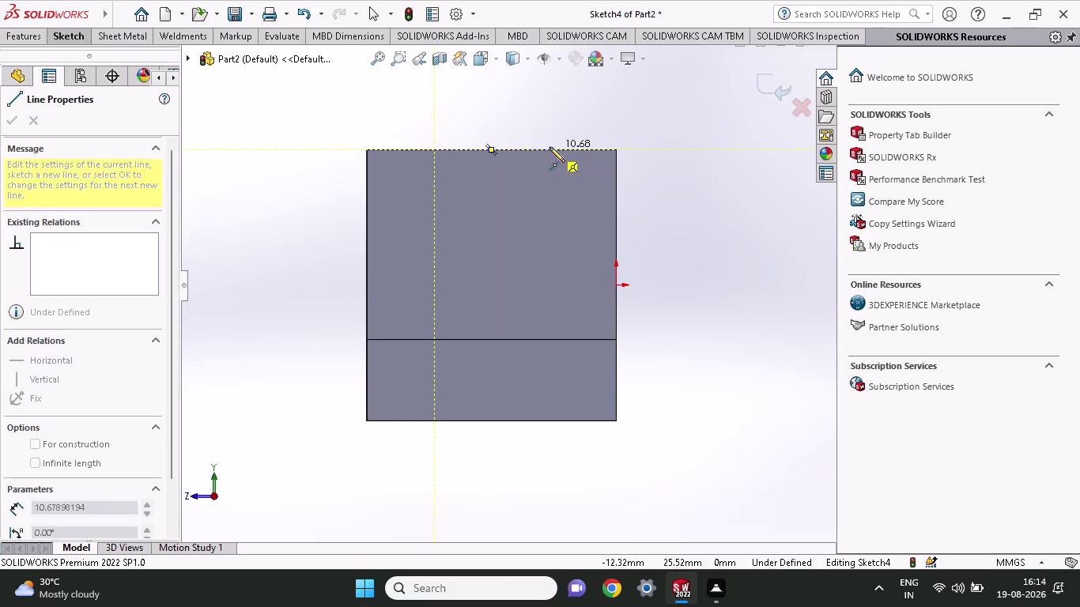
click(68, 34)
click(71, 66)
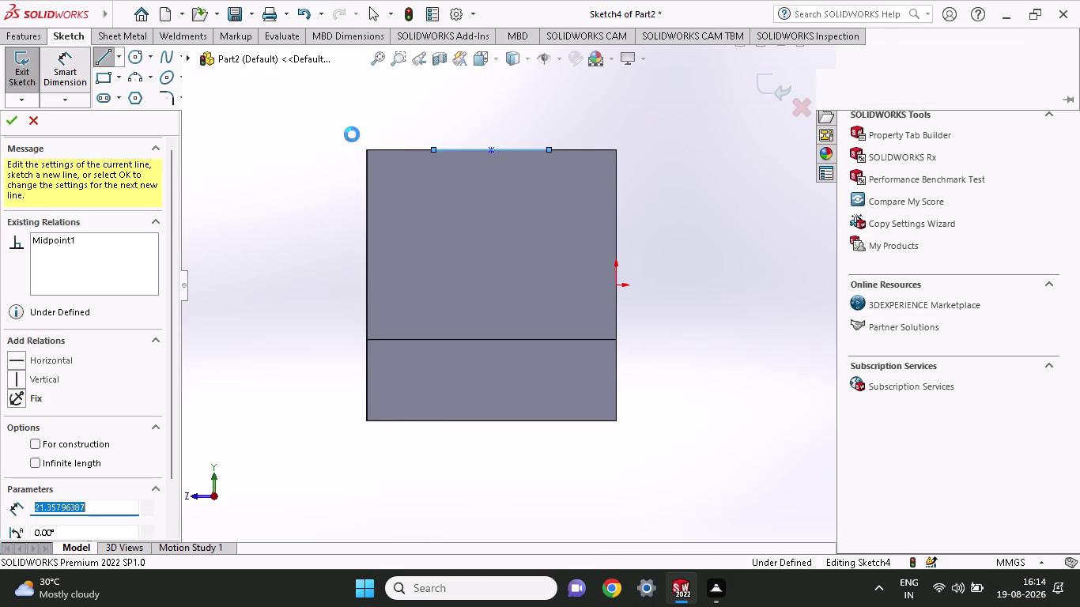
click(494, 149)
click(548, 147)
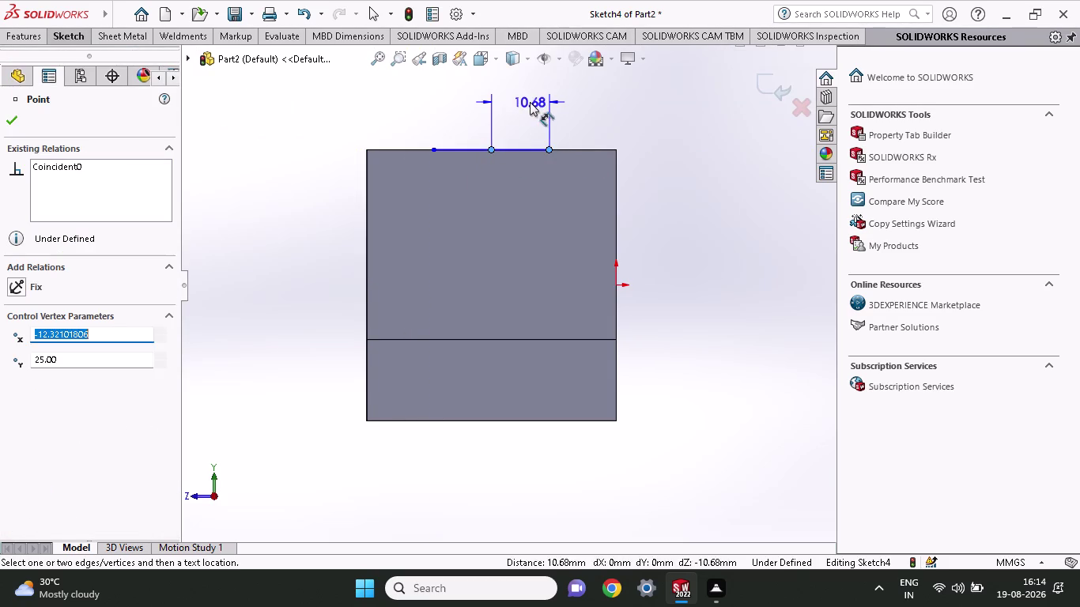
Set the midpoint line's half-length dimension to 16 mm.
click(530, 102)
text(16)
key(Return)
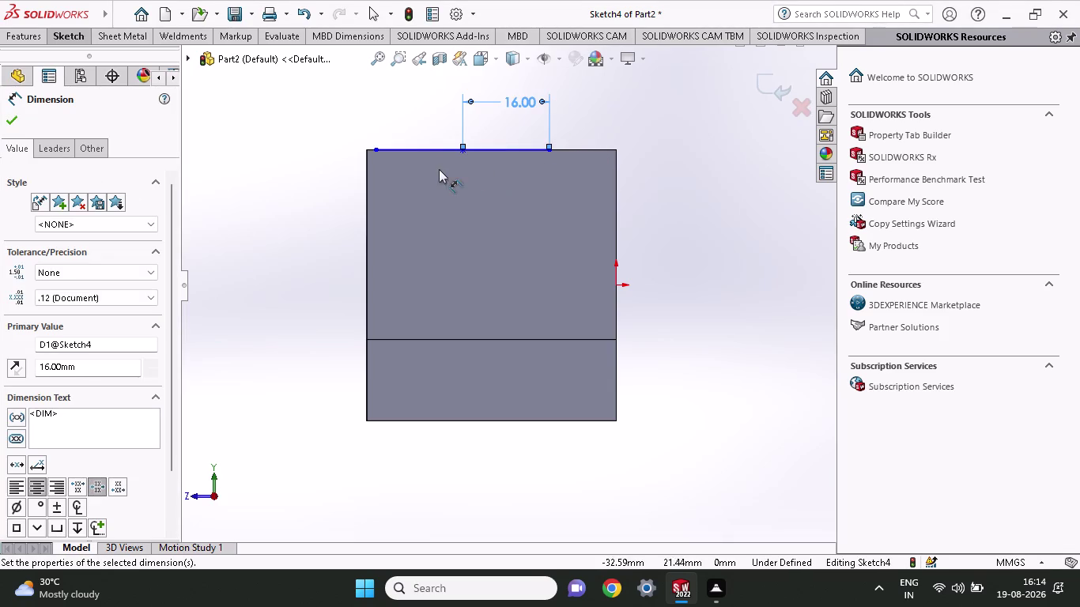
click(547, 149)
key(Escape)
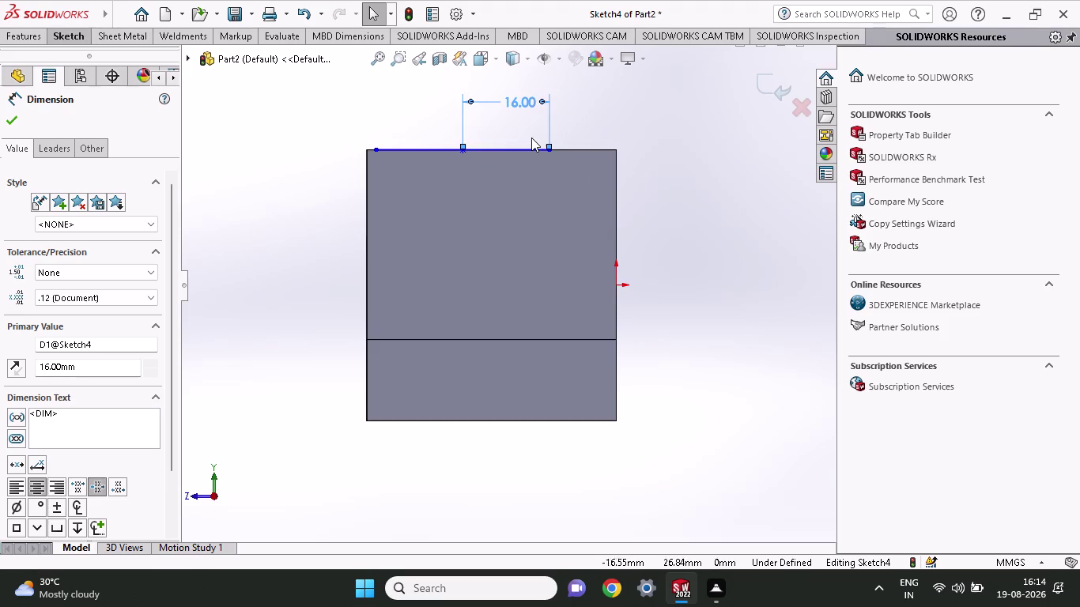
Add a dimension from the line's endpoint to the top-right corner, correcting the typed value.
click(63, 38)
click(66, 64)
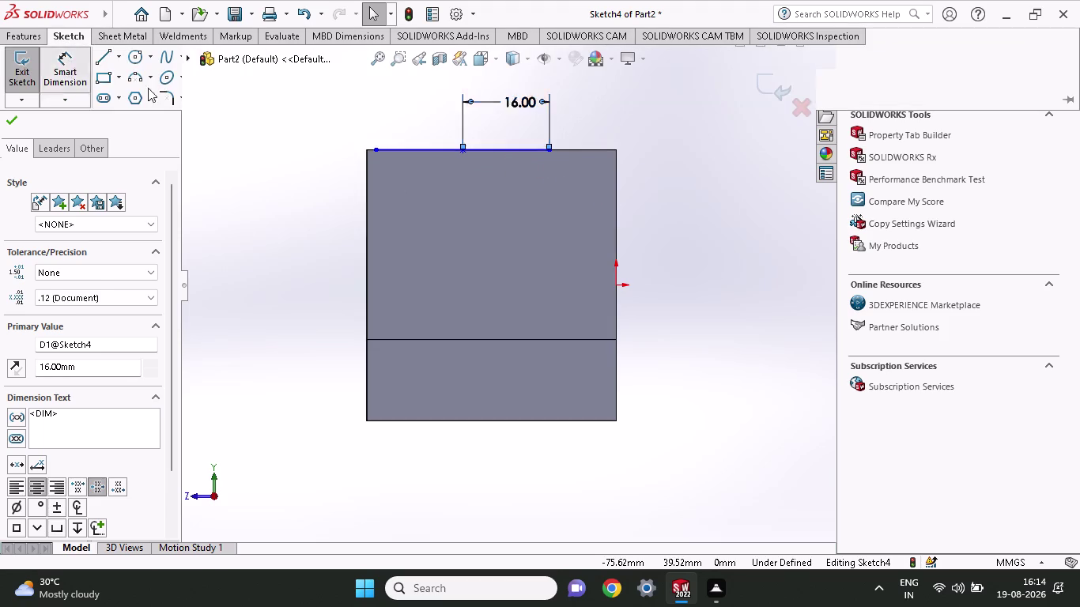
click(548, 151)
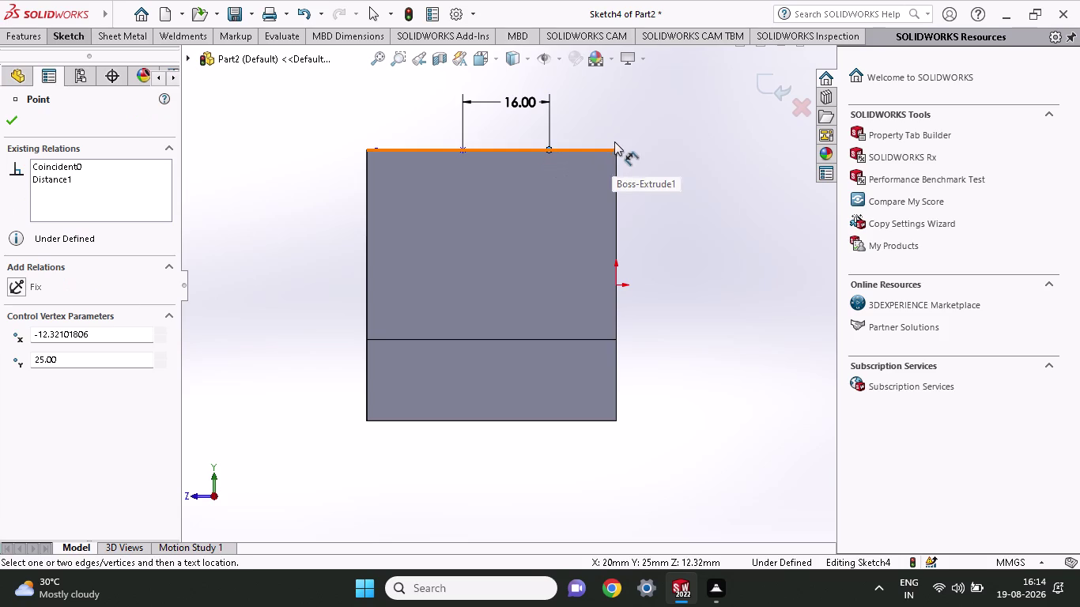
click(615, 152)
click(615, 115)
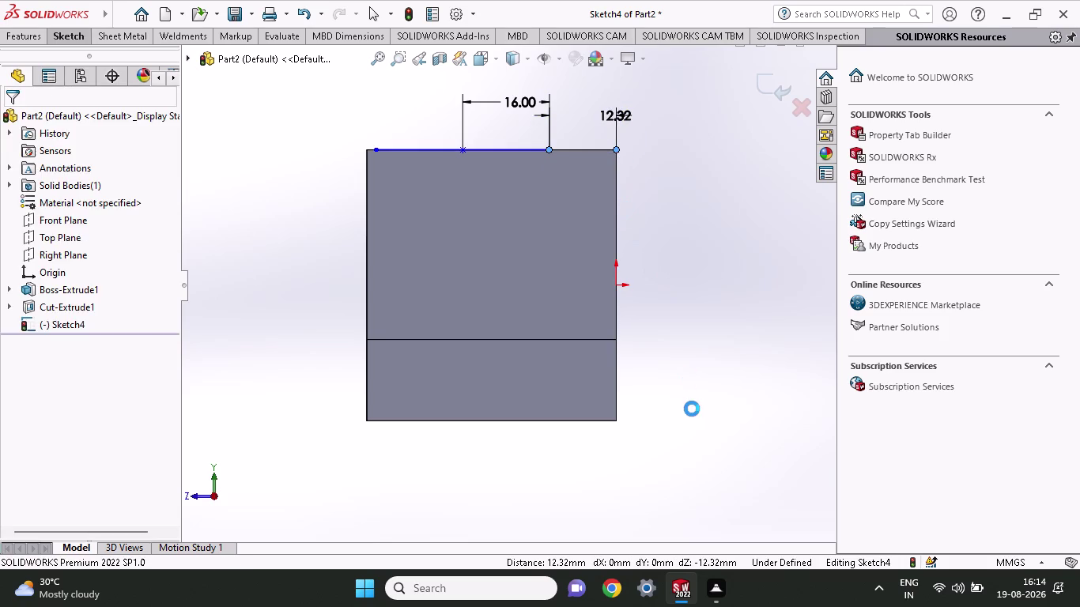
text(4)
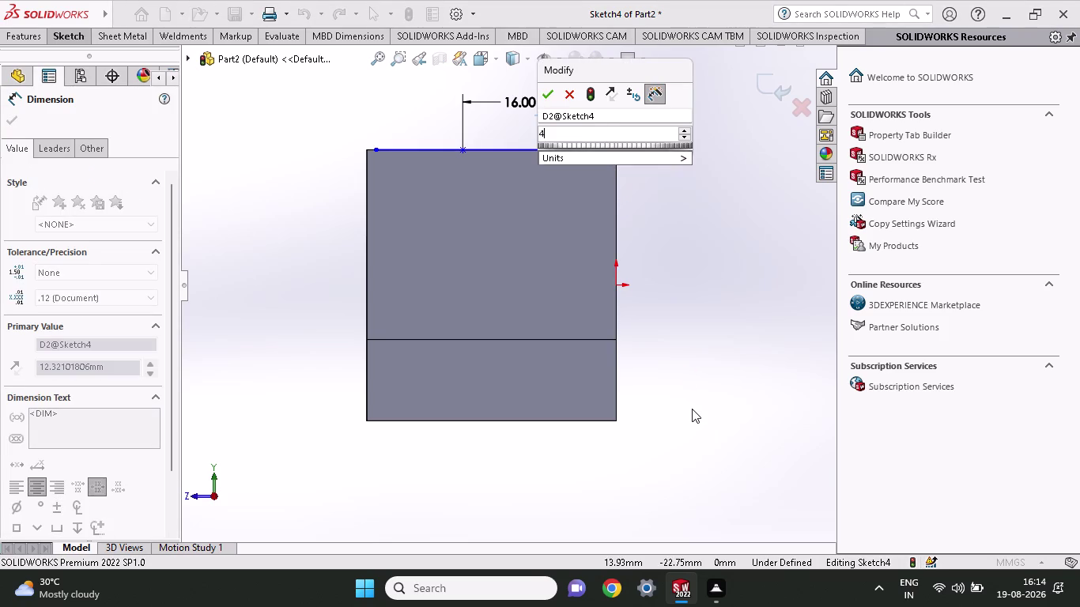
text(6-)
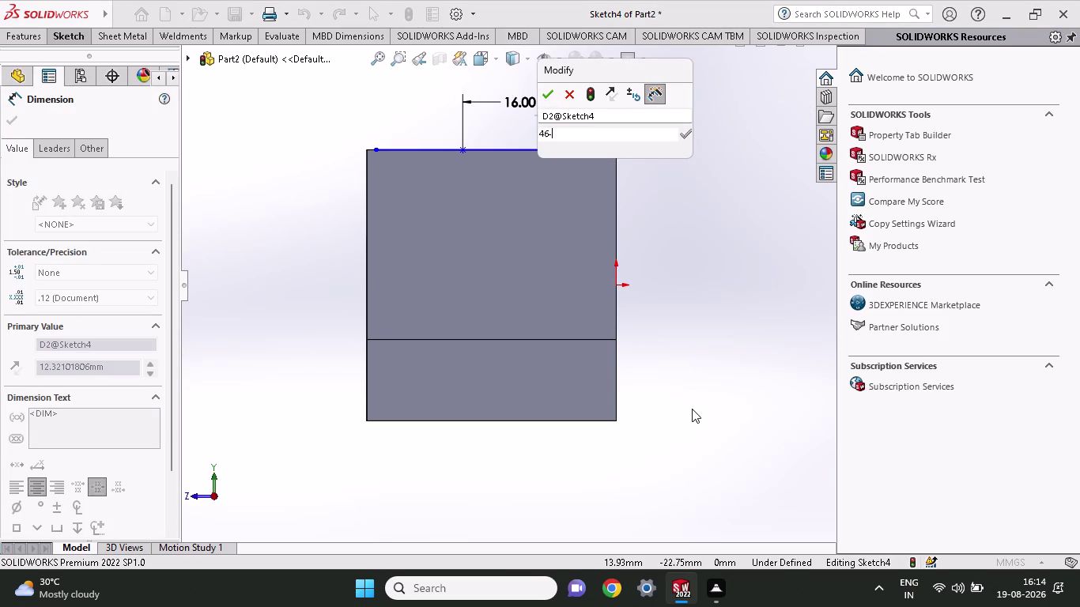
key(1)
key(6)
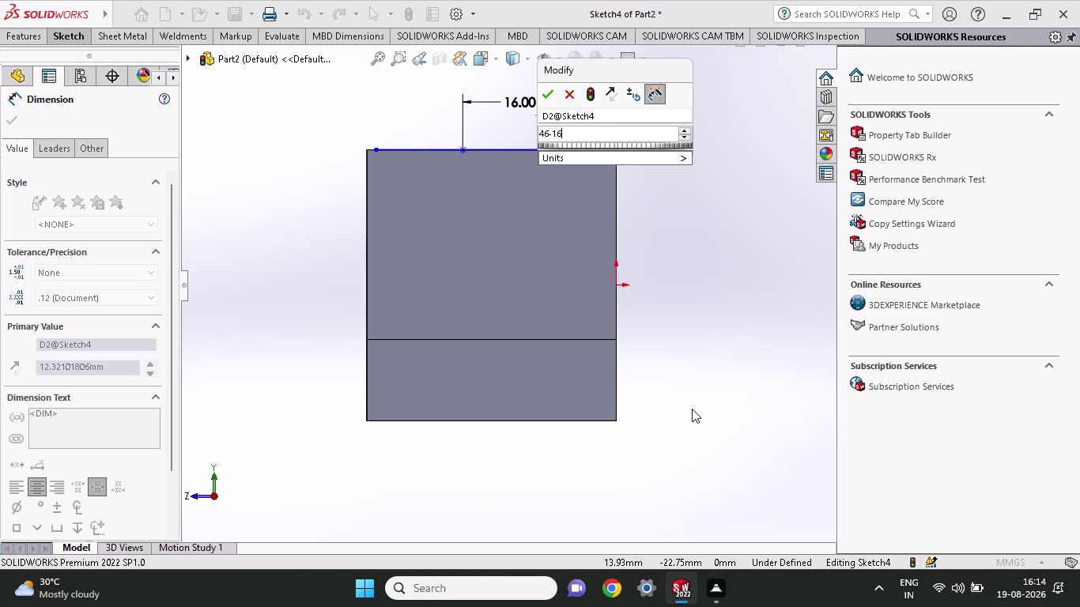
key(BackSpace)
key(BackSpace)
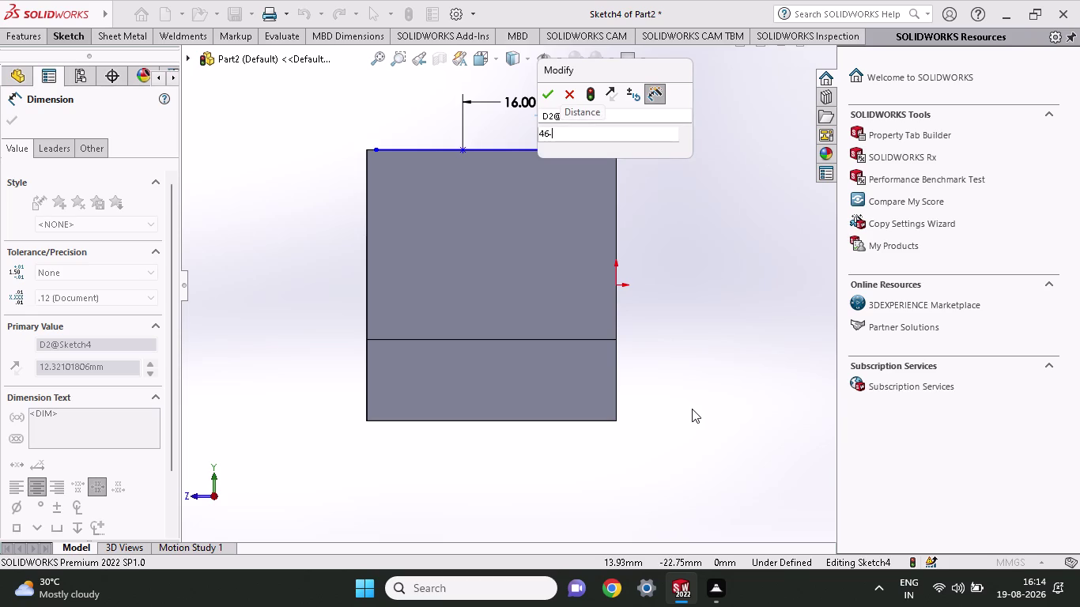
text(32)
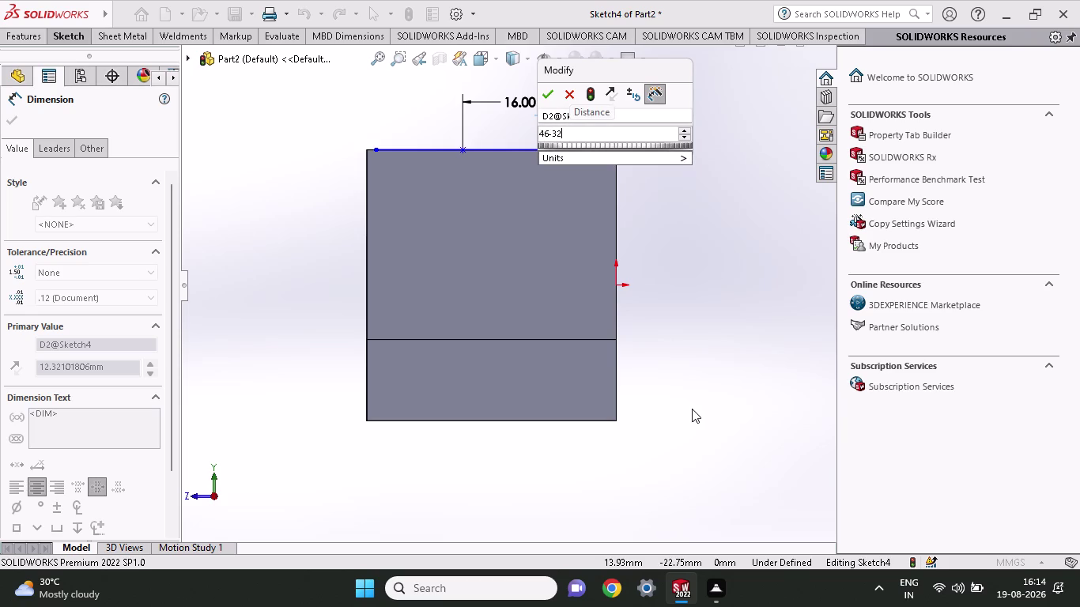
key(Return)
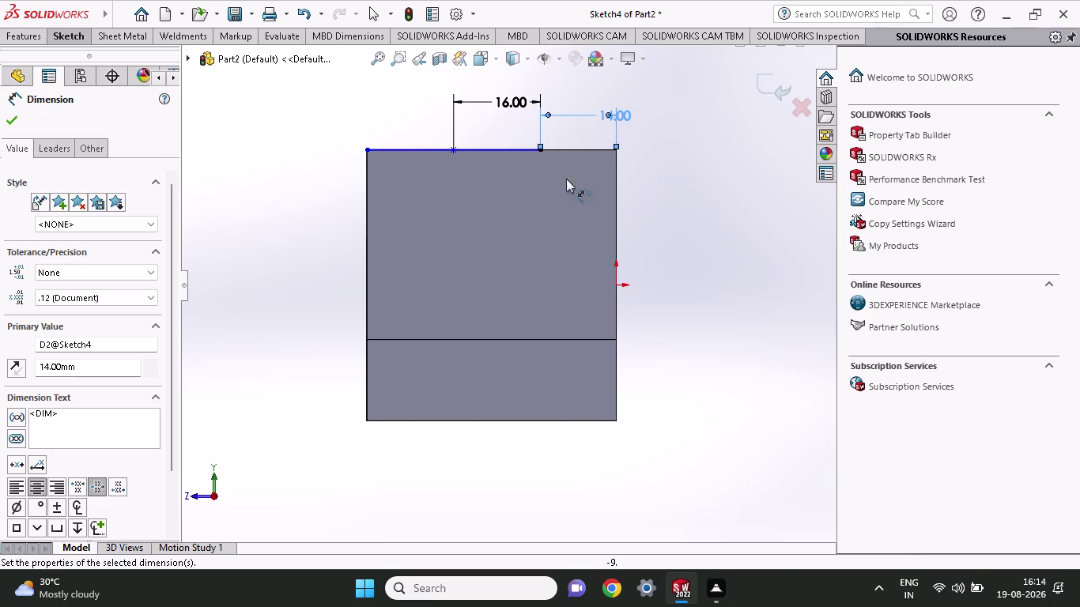
Change the corner dimension to 7 mm.
double_click(620, 118)
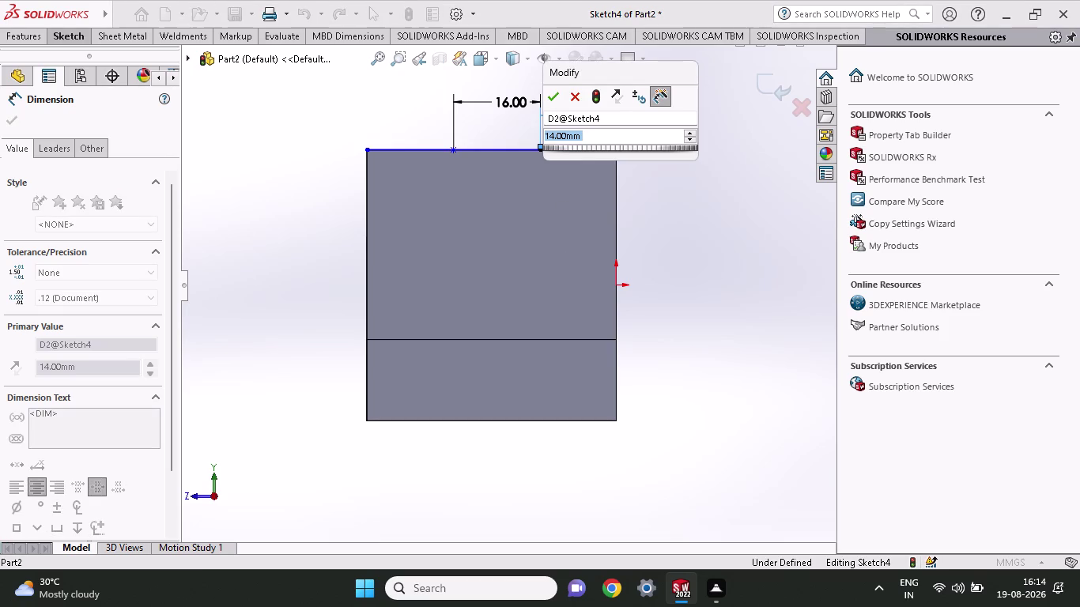
key(7)
key(Return)
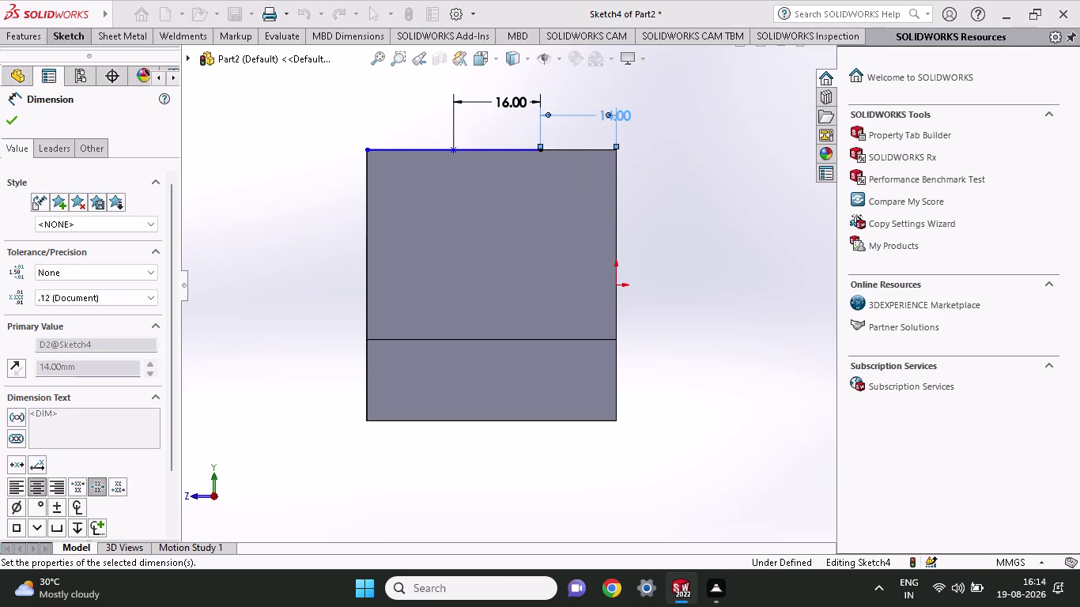
scroll(up, 3)
scroll(up, 3)
scroll(down, 3)
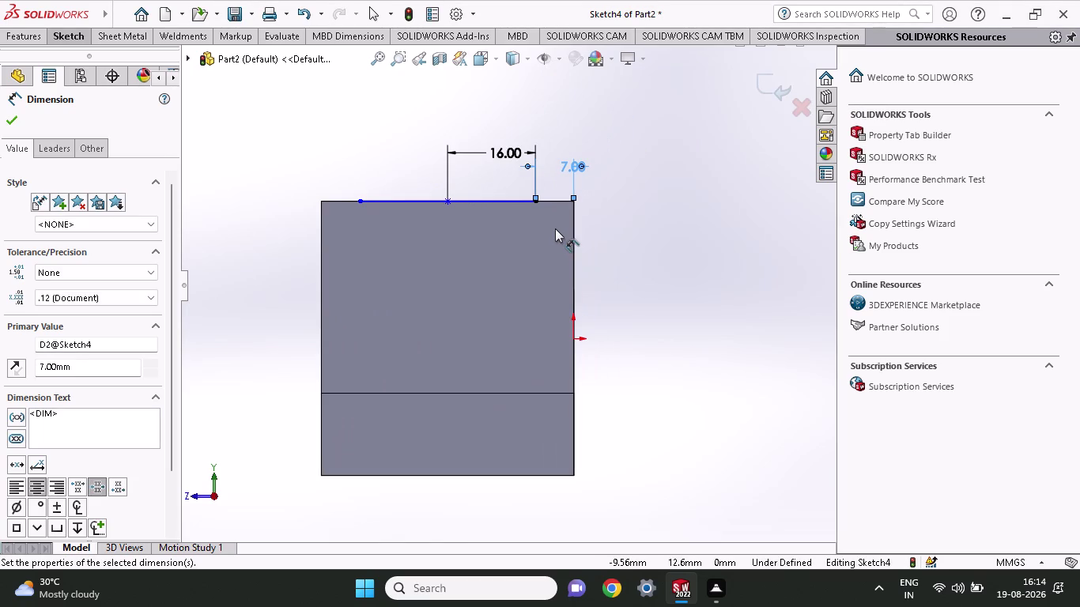
click(83, 33)
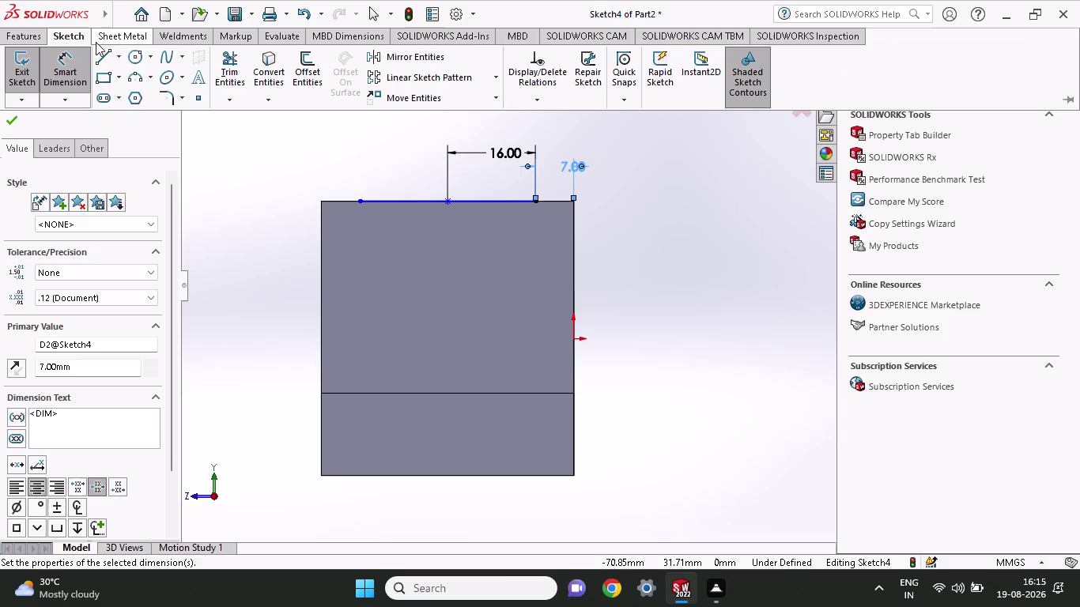
click(97, 55)
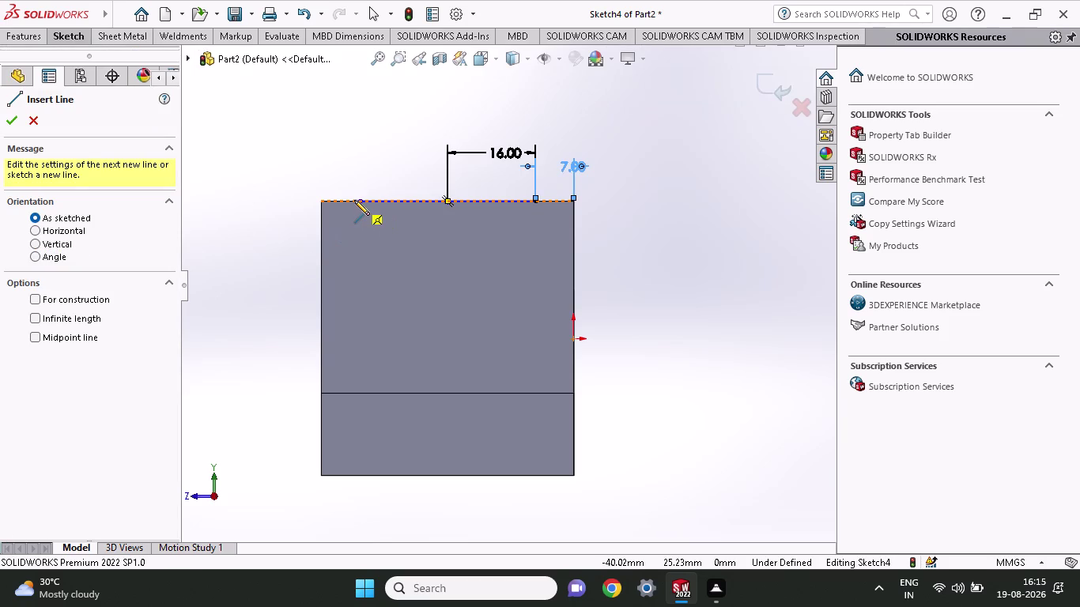
Draw the left tapered triangle from the top-edge point to the bottom-left and top-left corners.
click(362, 199)
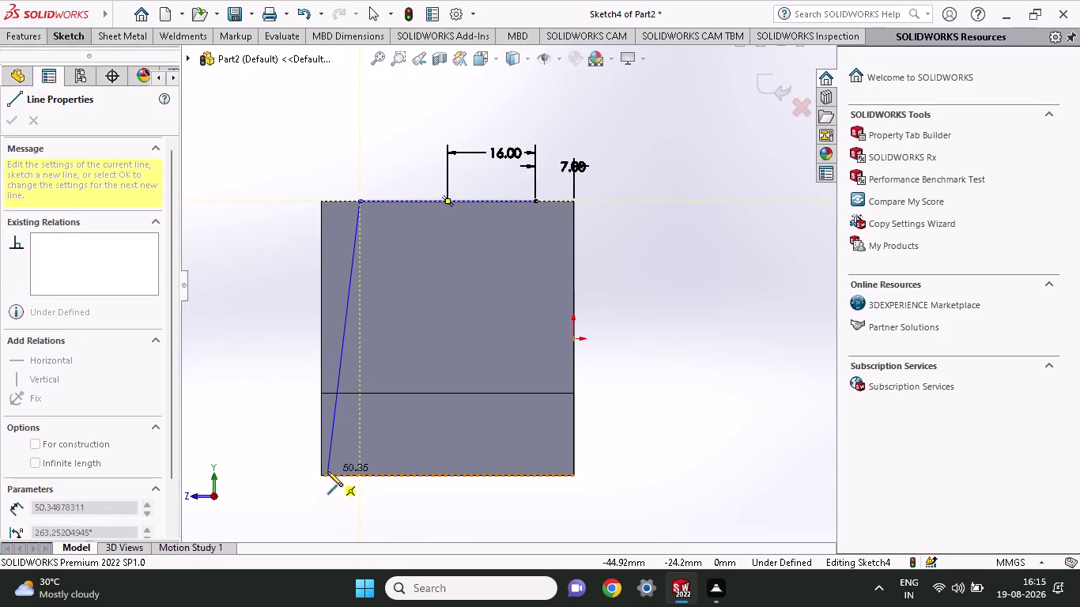
click(319, 475)
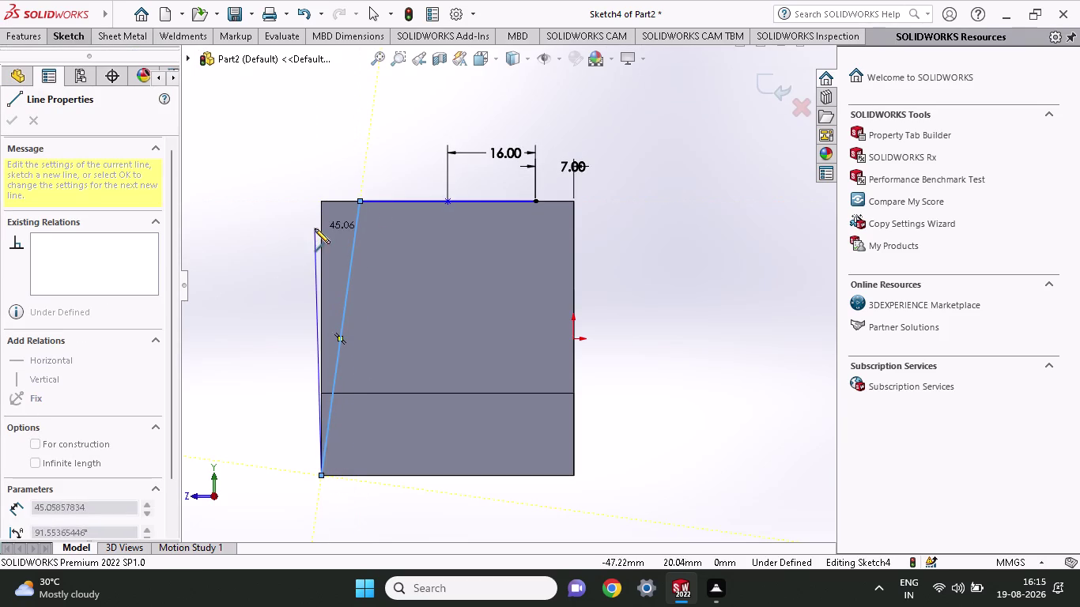
click(319, 199)
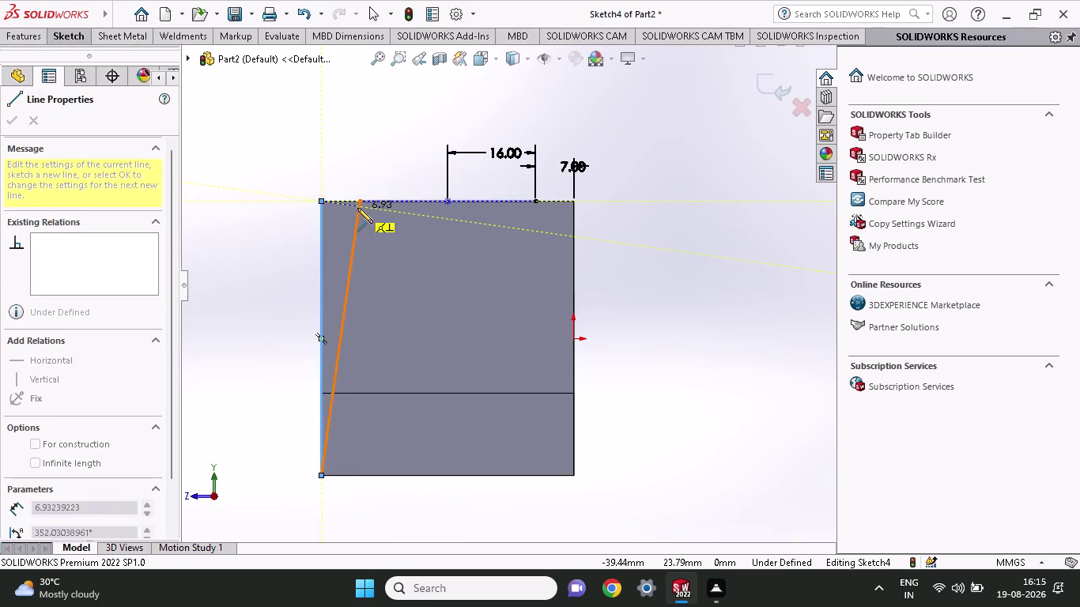
click(357, 203)
key(Escape)
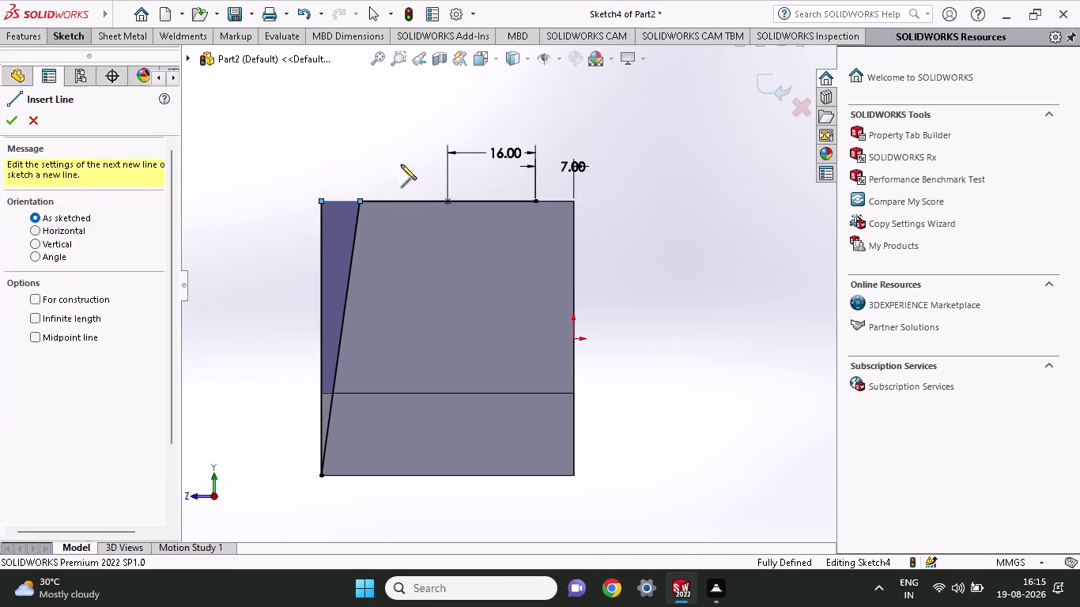
Draw the right tapered triangle from the 16 mm endpoint to the bottom-right and top-right corners.
click(66, 30)
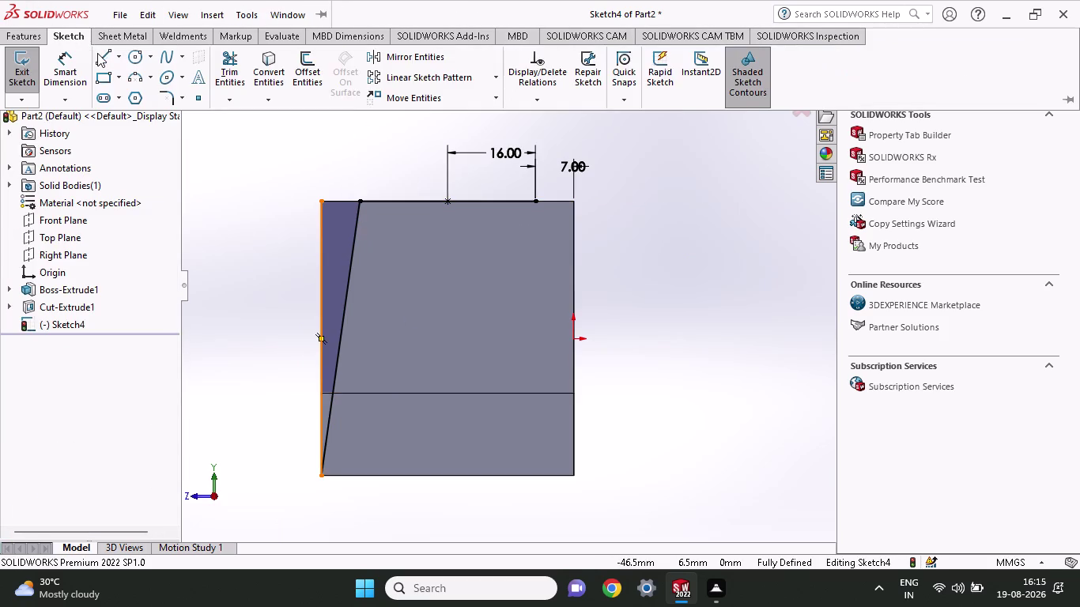
click(98, 53)
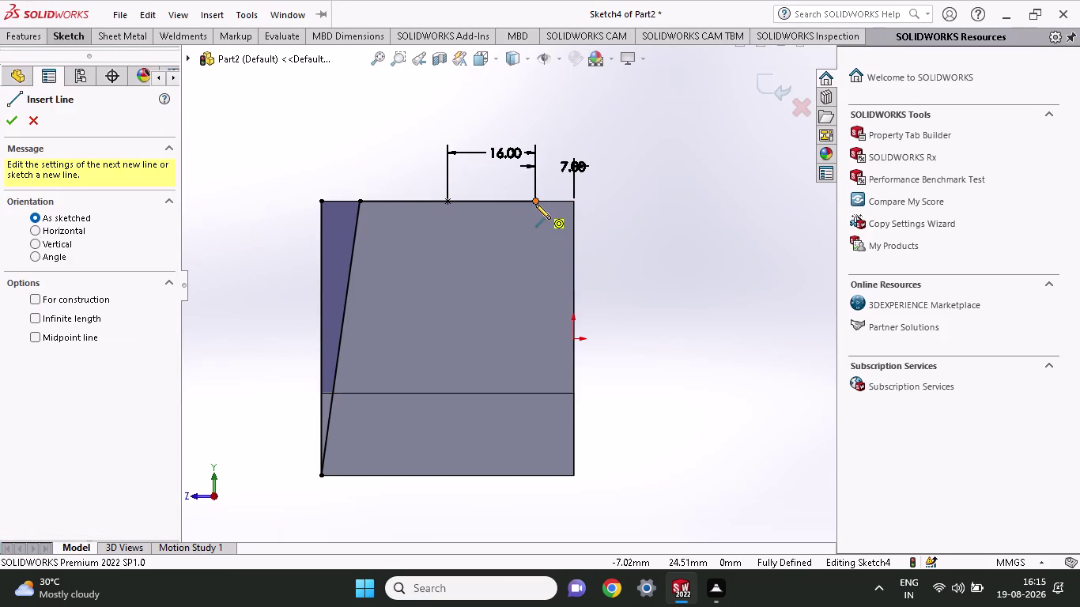
click(535, 204)
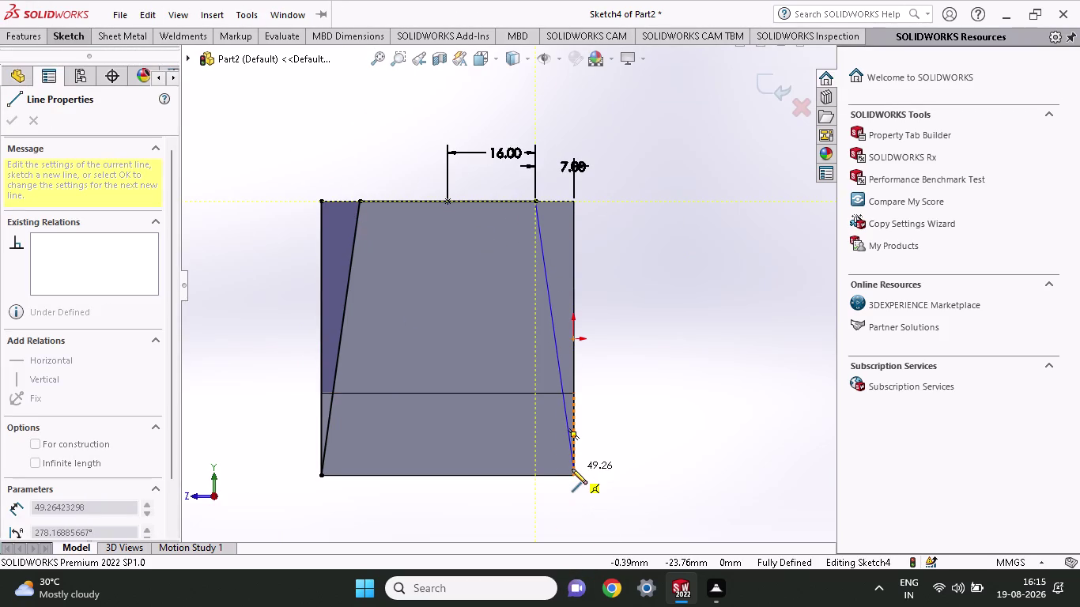
click(571, 476)
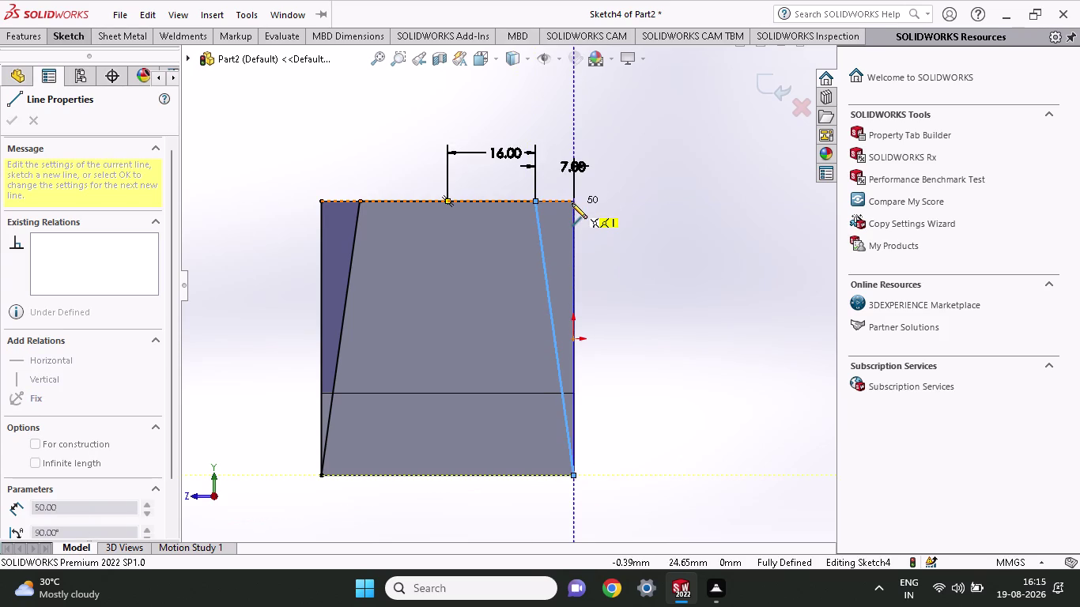
click(571, 197)
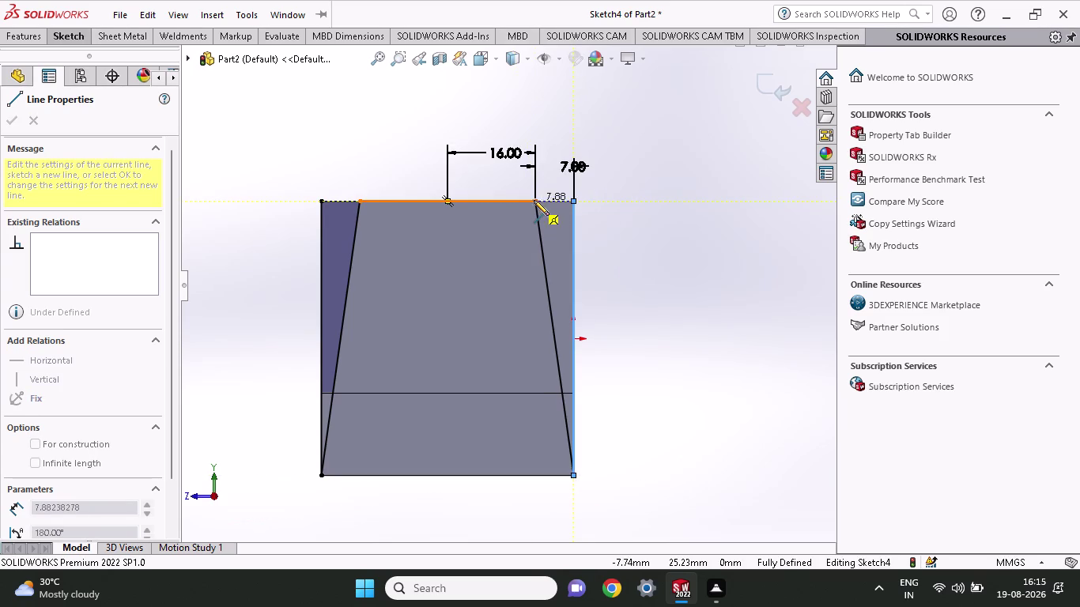
click(535, 200)
key(Escape)
middle_drag(606, 472, 627, 476)
scroll(up, 3)
middle_drag(615, 460, 602, 464)
click(17, 31)
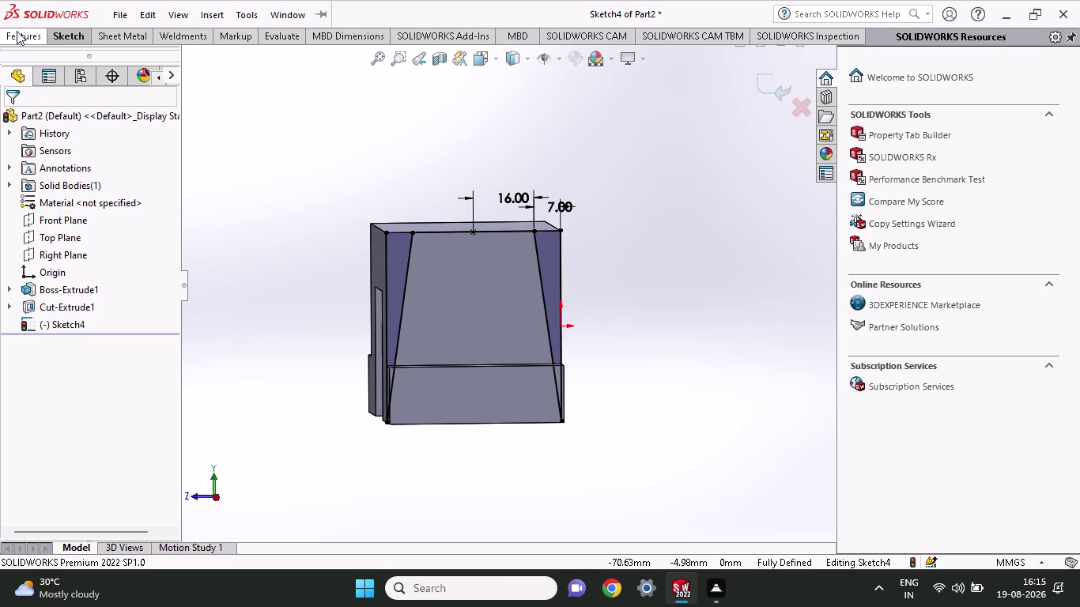
click(218, 61)
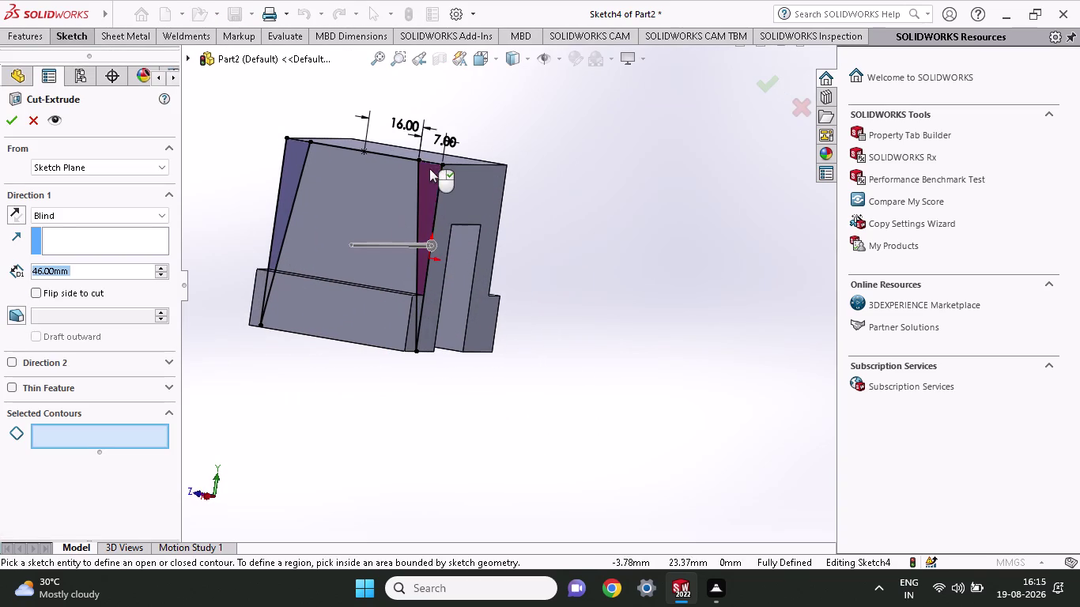
Cut both tapered Sketch4 regions through the block, 70 mm in Direction 1 and 46 mm in Direction 2.
click(426, 184)
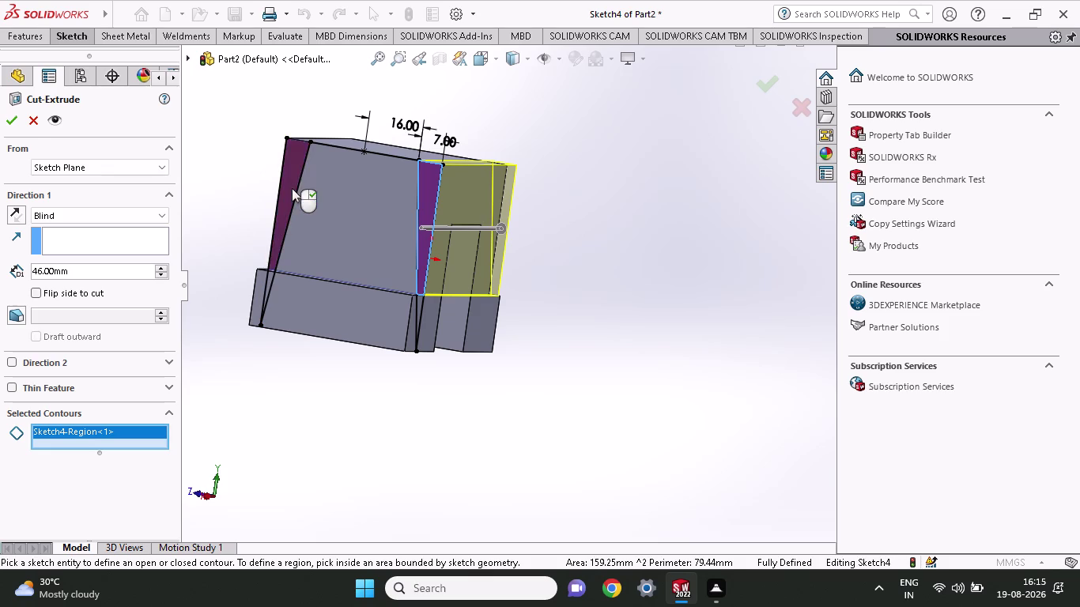
click(292, 188)
click(420, 313)
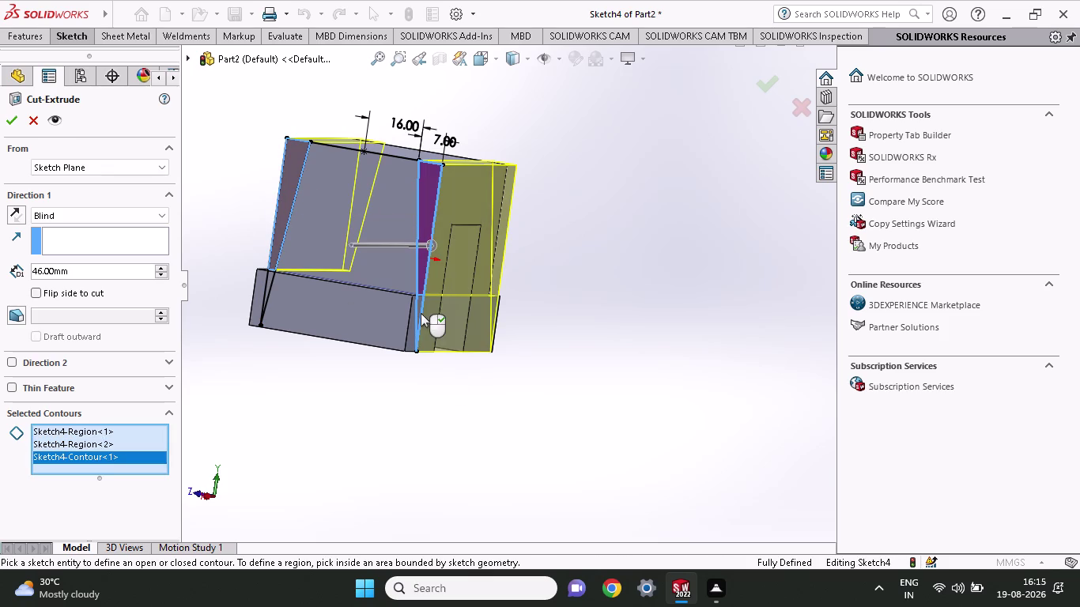
click(265, 294)
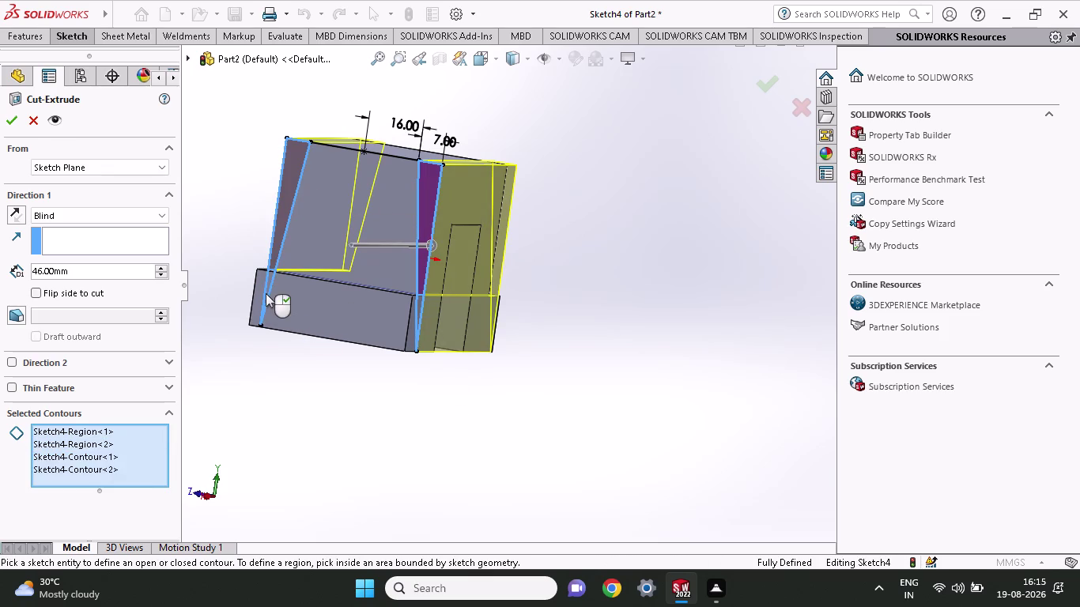
middle_drag(328, 417, 426, 515)
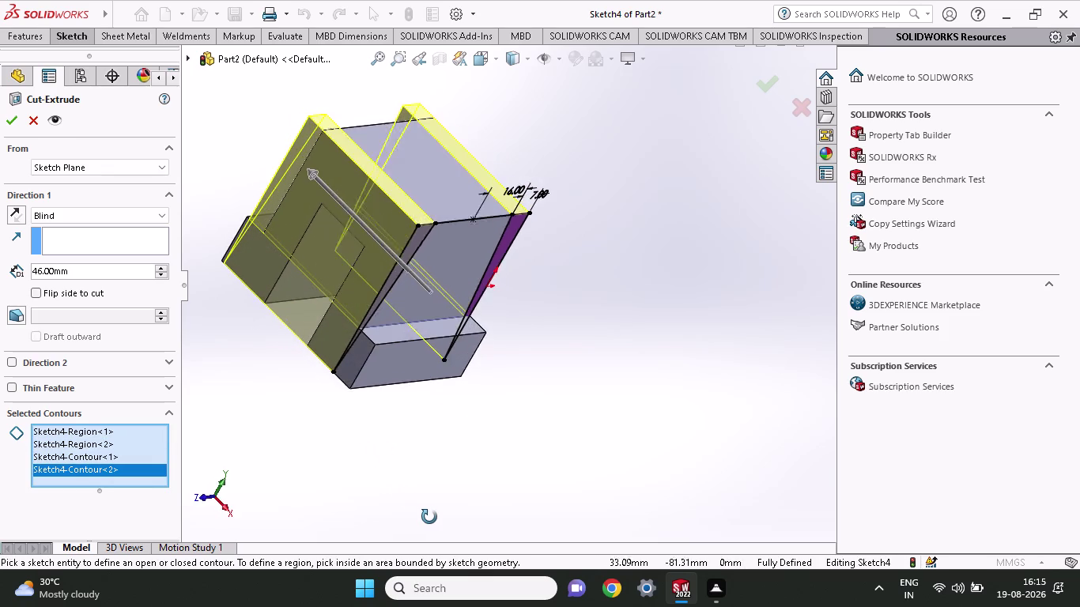
middle_drag(426, 515, 436, 517)
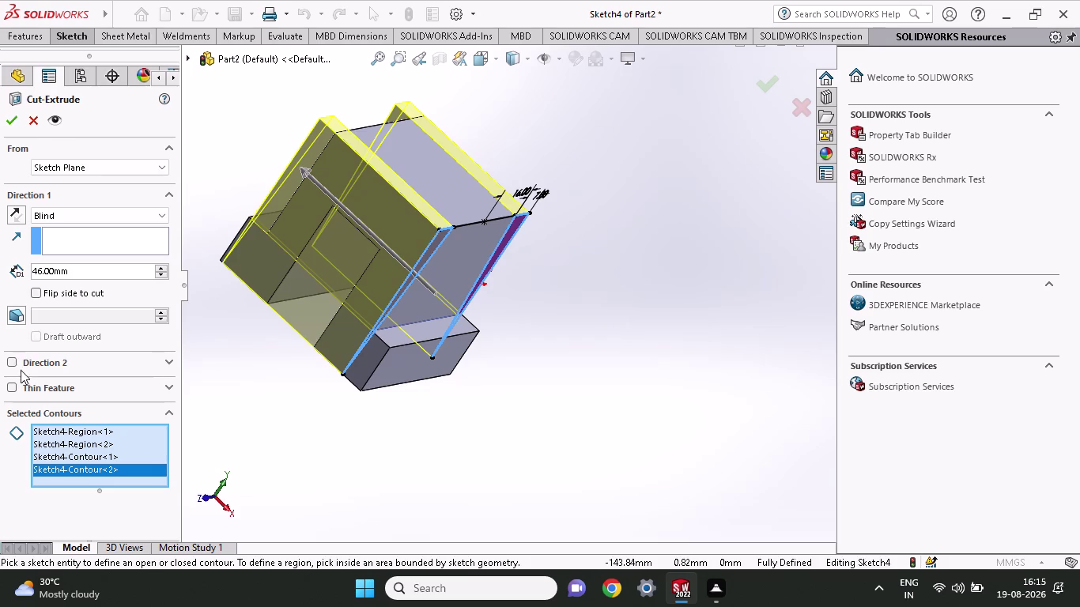
click(8, 363)
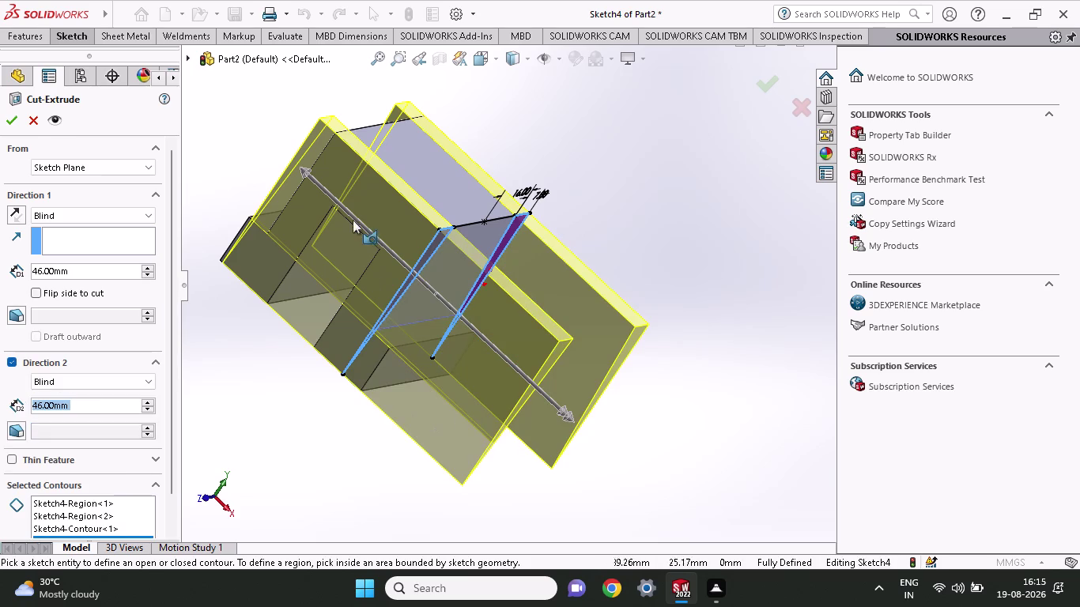
drag(297, 169, 246, 135)
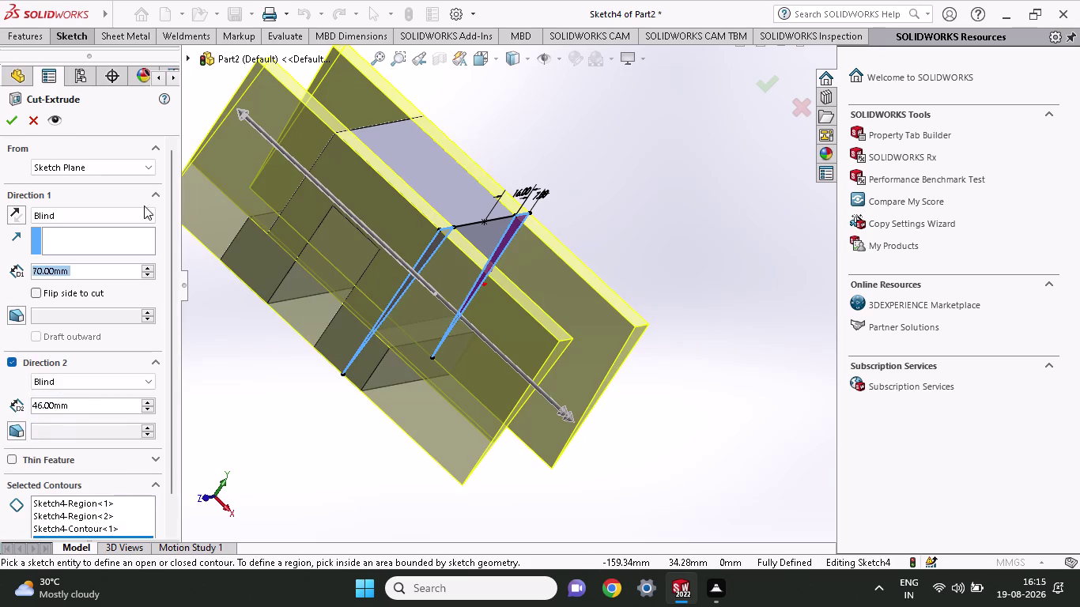
click(8, 116)
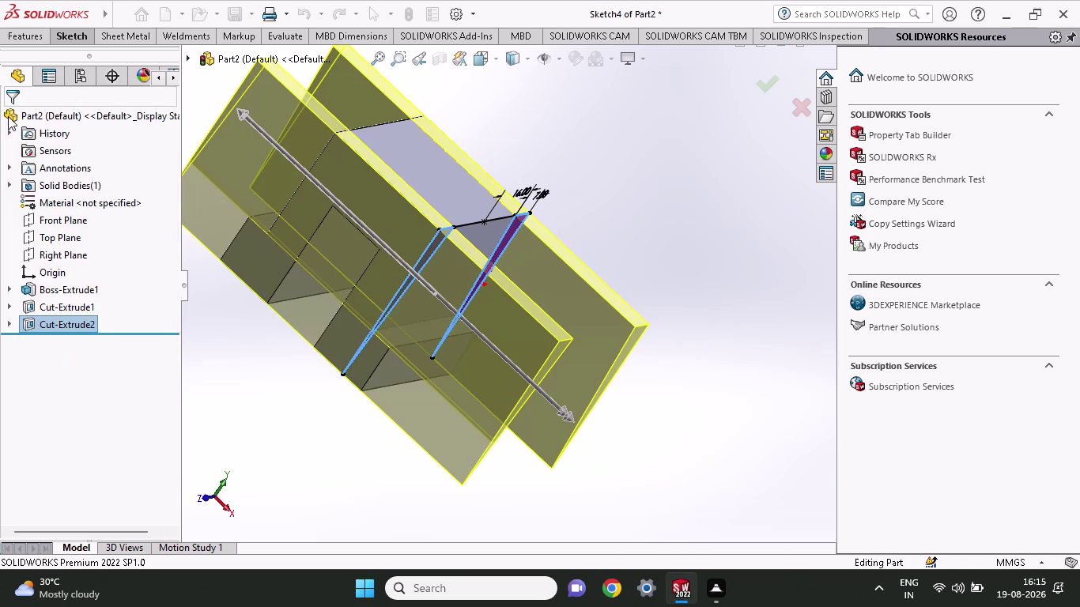
click(442, 469)
scroll(up, 3)
middle_drag(442, 469, 354, 453)
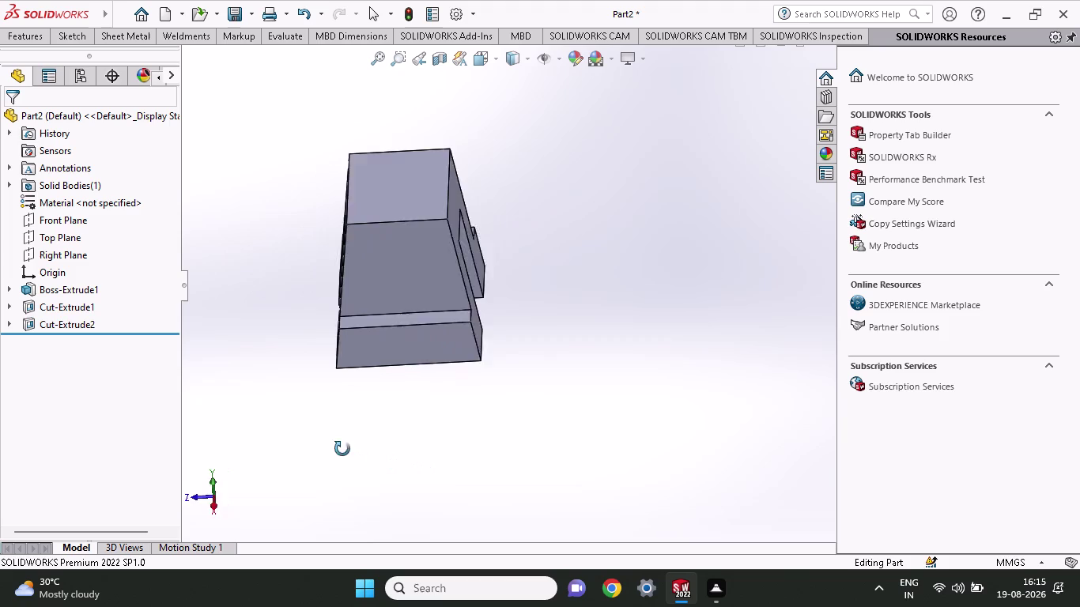
middle_drag(354, 453, 522, 384)
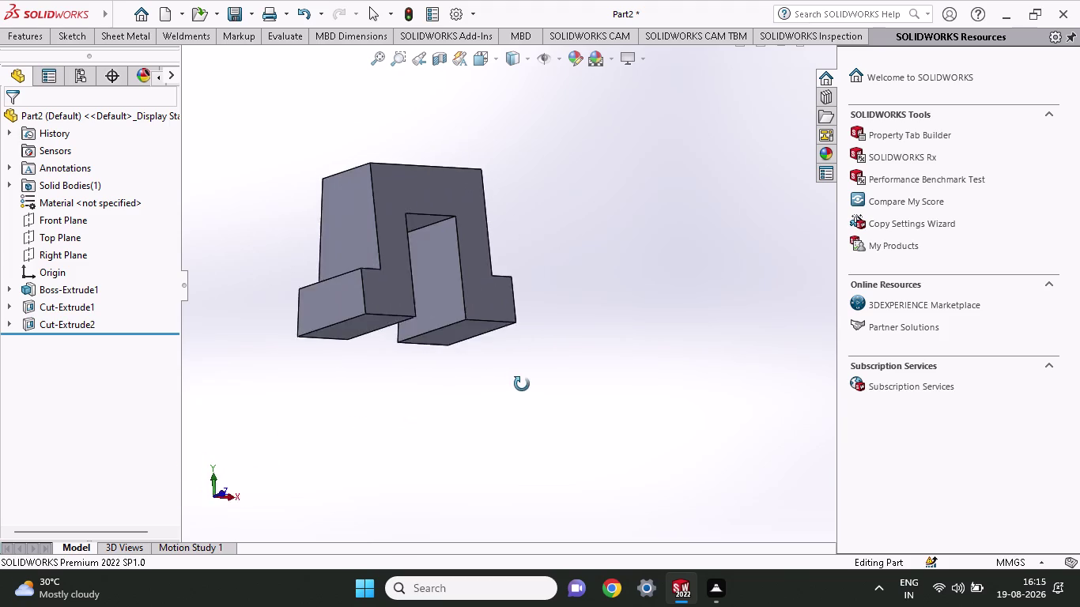
middle_drag(522, 384, 597, 402)
scroll(up, 3)
middle_click(581, 411)
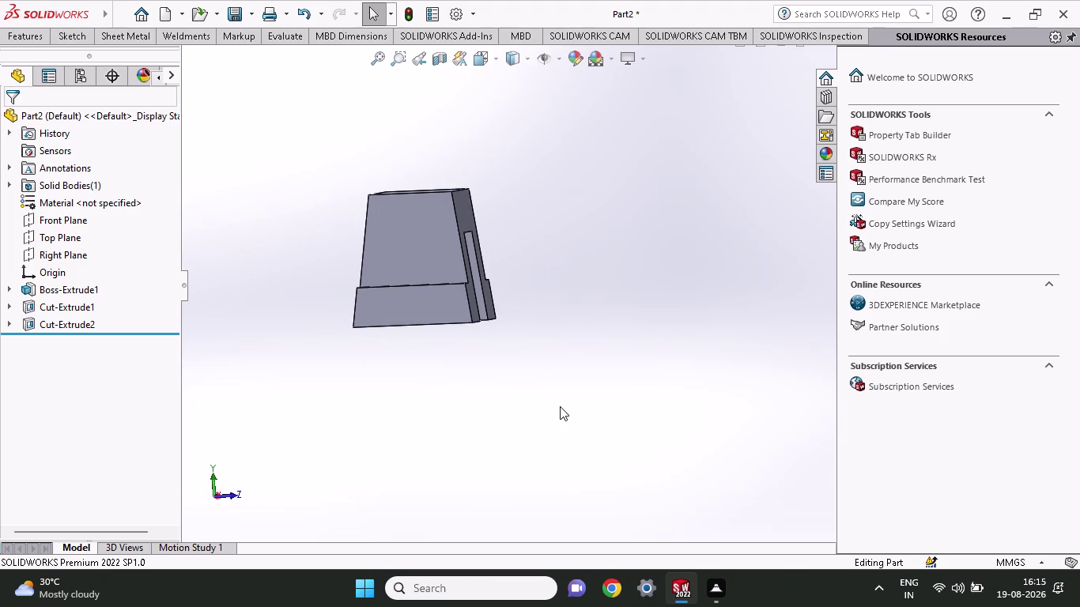
middle_drag(560, 406, 358, 418)
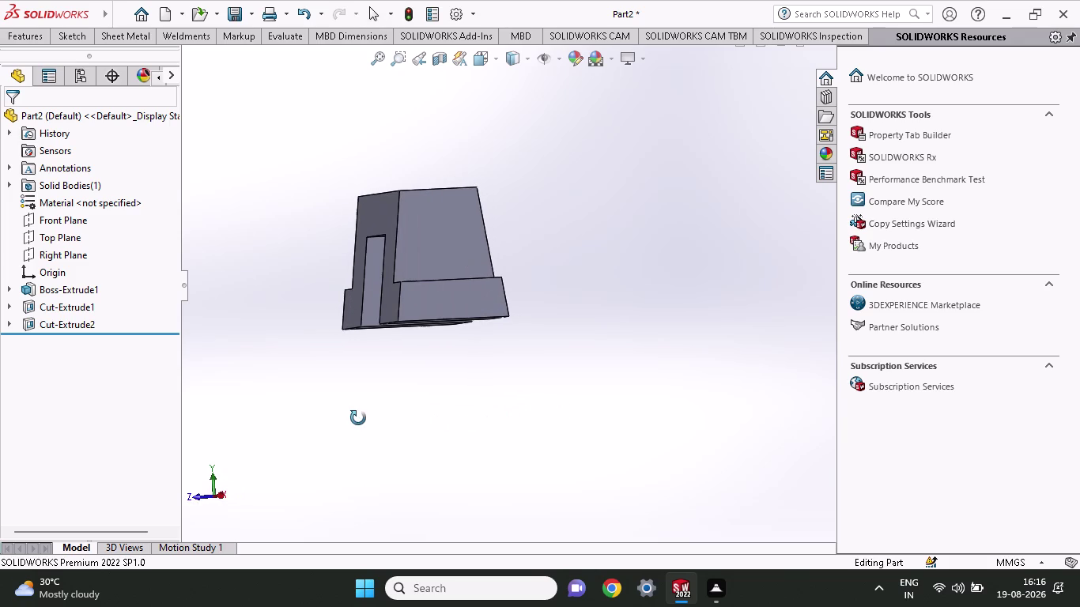
middle_drag(358, 419, 604, 424)
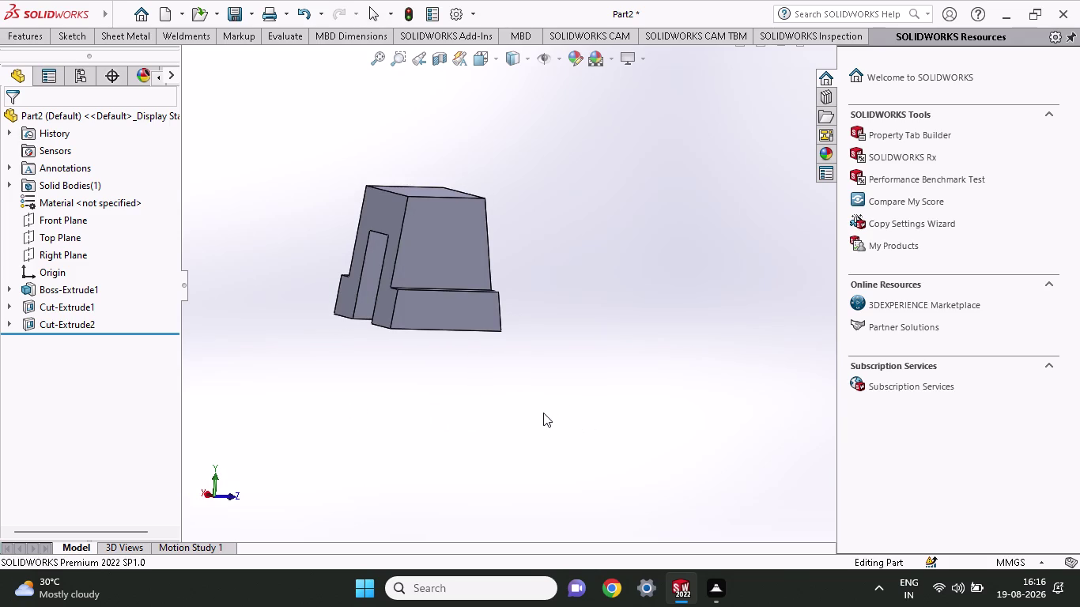
scroll(up, 3)
middle_drag(543, 413, 638, 408)
scroll(up, 3)
scroll(up, 3)
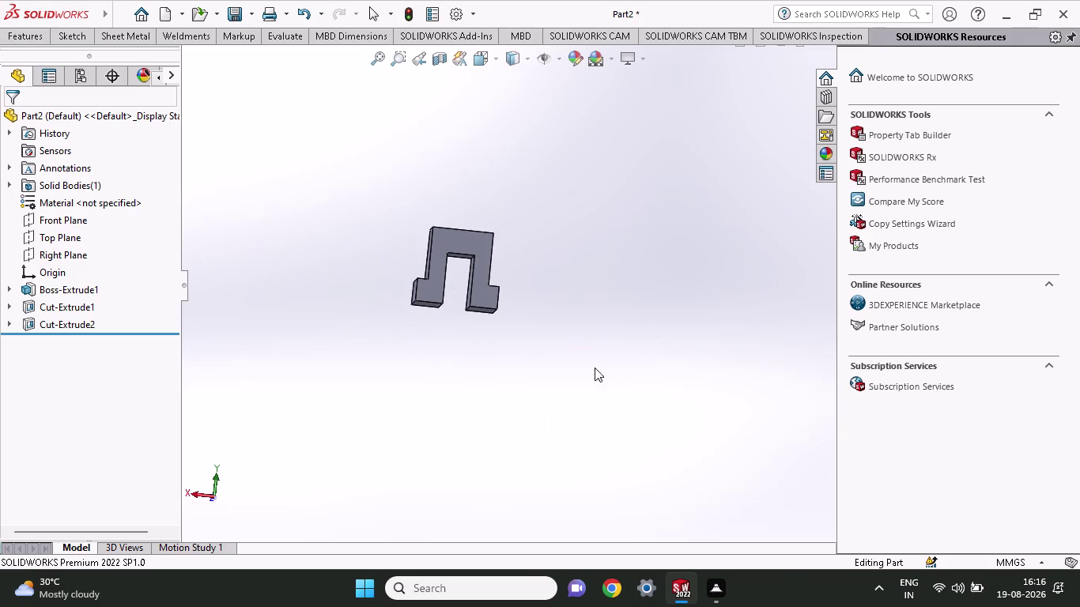
scroll(up, 3)
scroll(down, 3)
scroll(down, 3)
middle_drag(448, 380, 514, 386)
middle_click(515, 385)
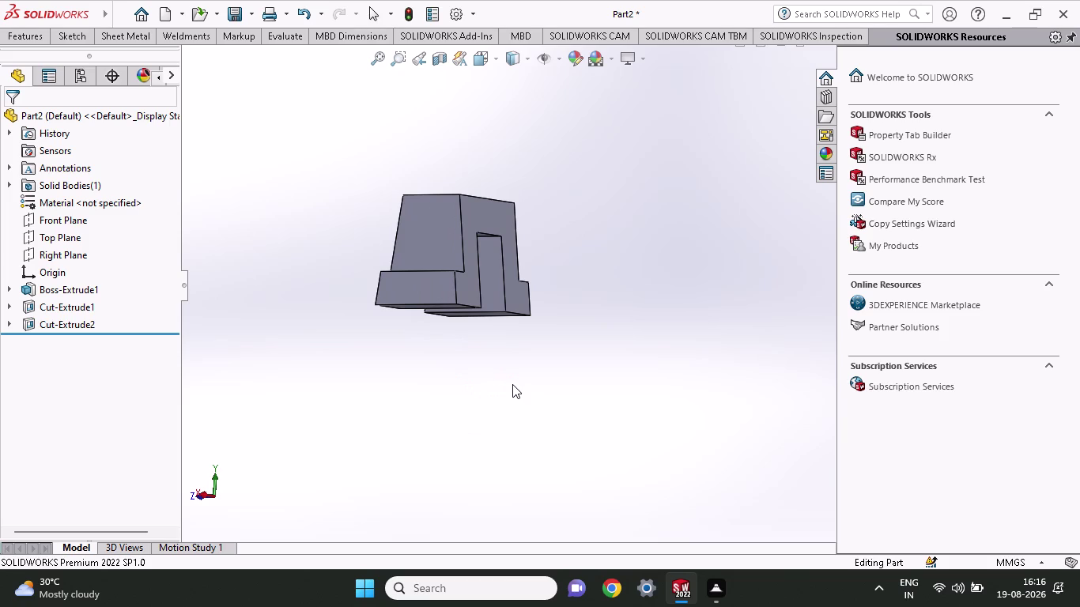
middle_drag(513, 385, 484, 419)
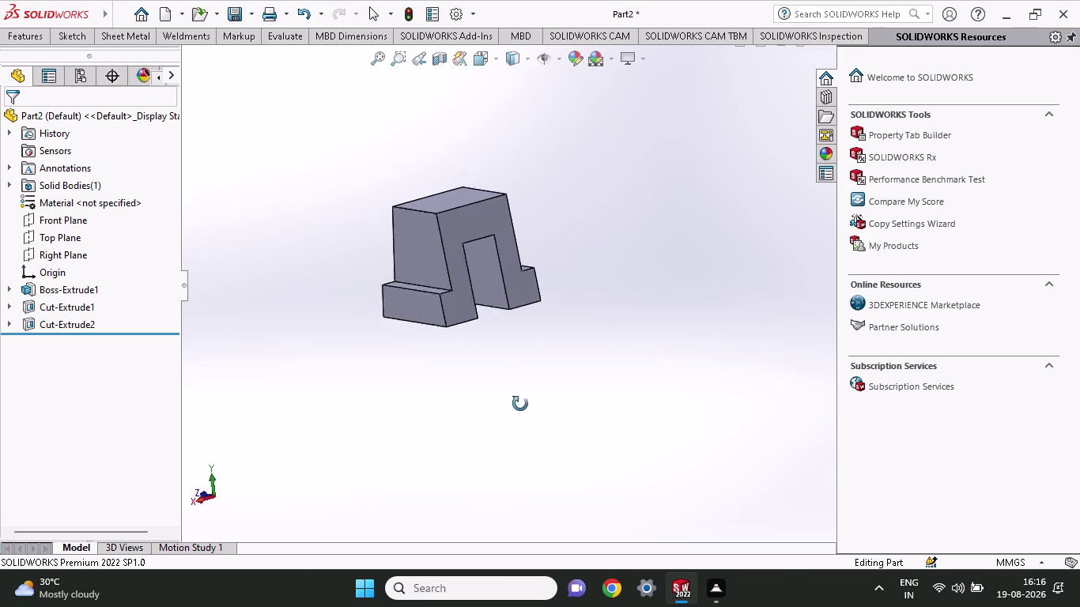
middle_drag(484, 419, 658, 309)
middle_drag(649, 316, 640, 328)
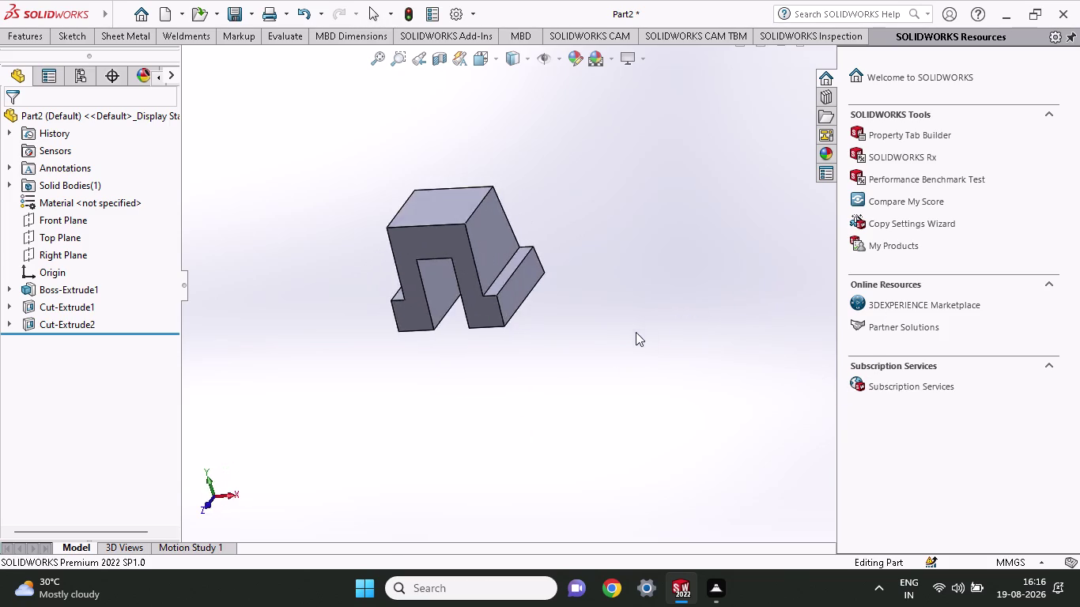
middle_drag(640, 328, 498, 360)
middle_drag(393, 336, 360, 329)
middle_click(356, 330)
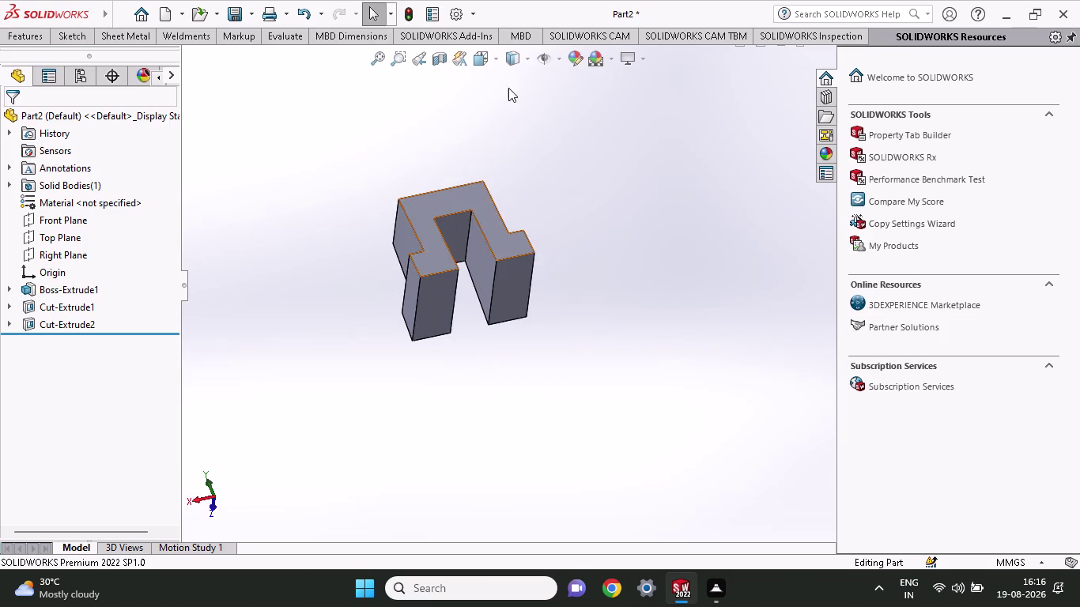
middle_drag(511, 87, 748, 159)
scroll(up, 3)
middle_drag(663, 168, 541, 211)
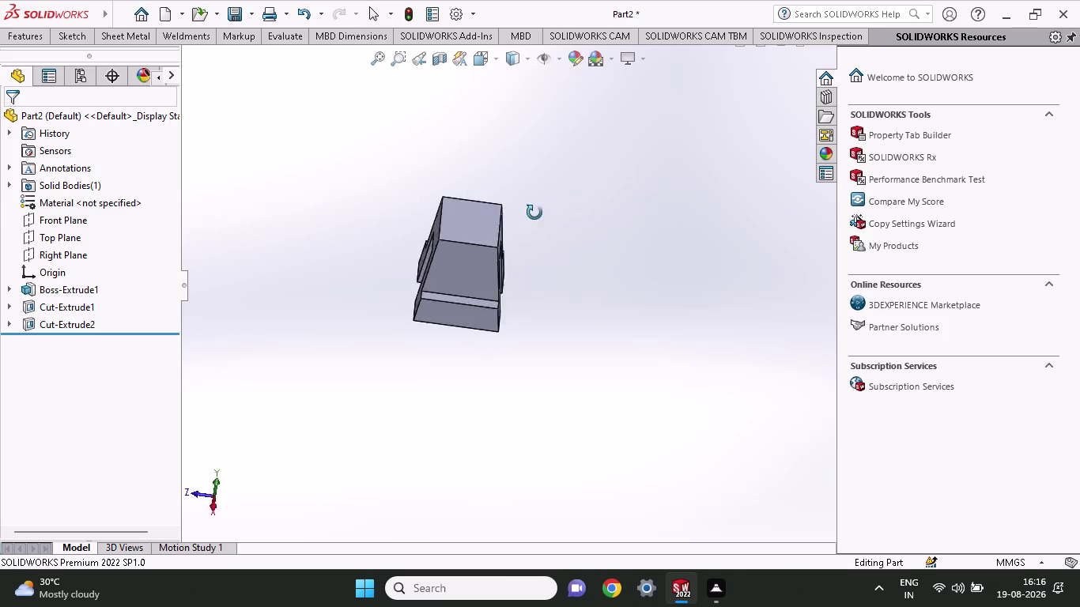
middle_drag(541, 211, 595, 151)
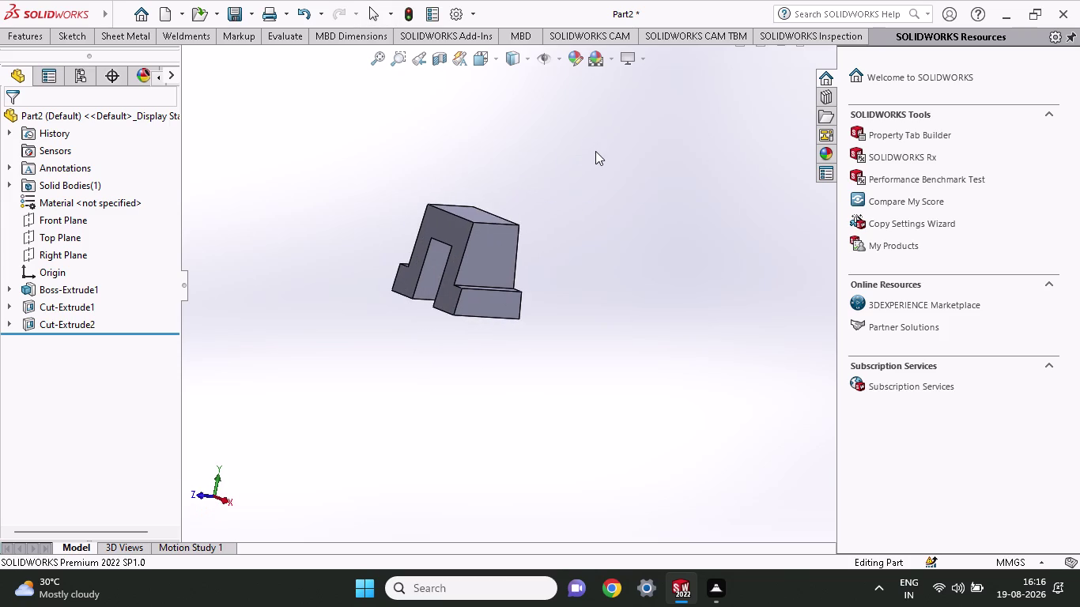
scroll(up, 3)
scroll(down, 3)
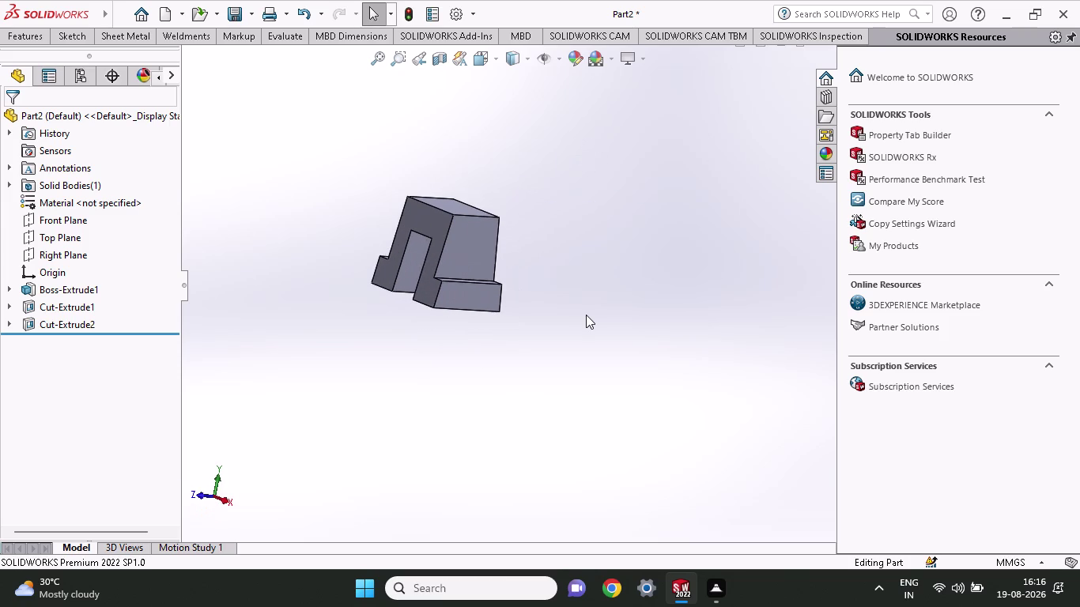
scroll(down, 3)
middle_drag(581, 305, 604, 306)
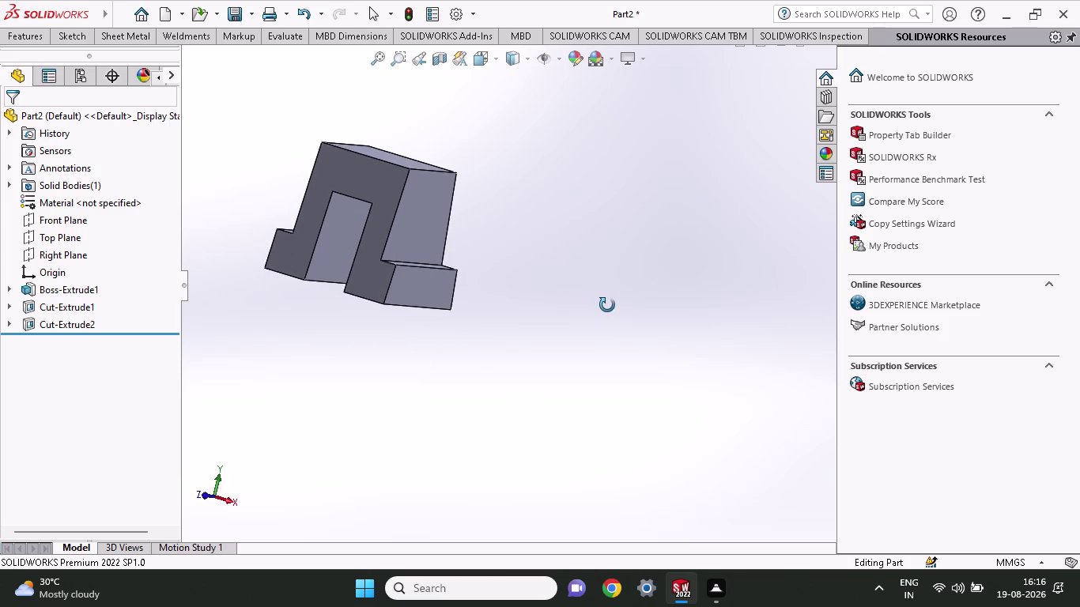
middle_drag(604, 305, 621, 300)
middle_click(621, 300)
scroll(up, 3)
middle_click(621, 300)
middle_click(621, 301)
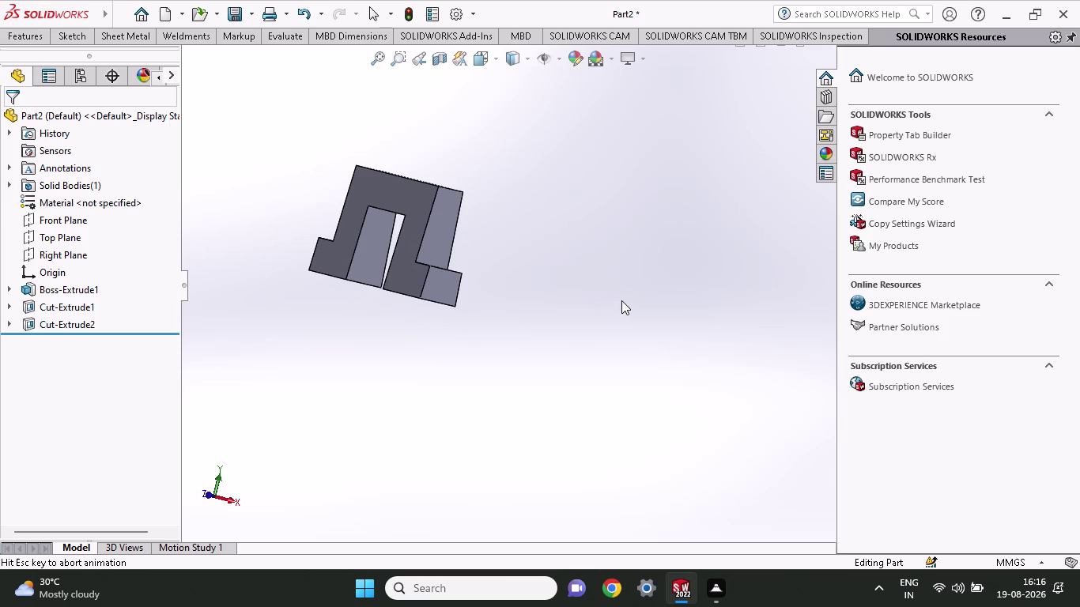
middle_click(622, 300)
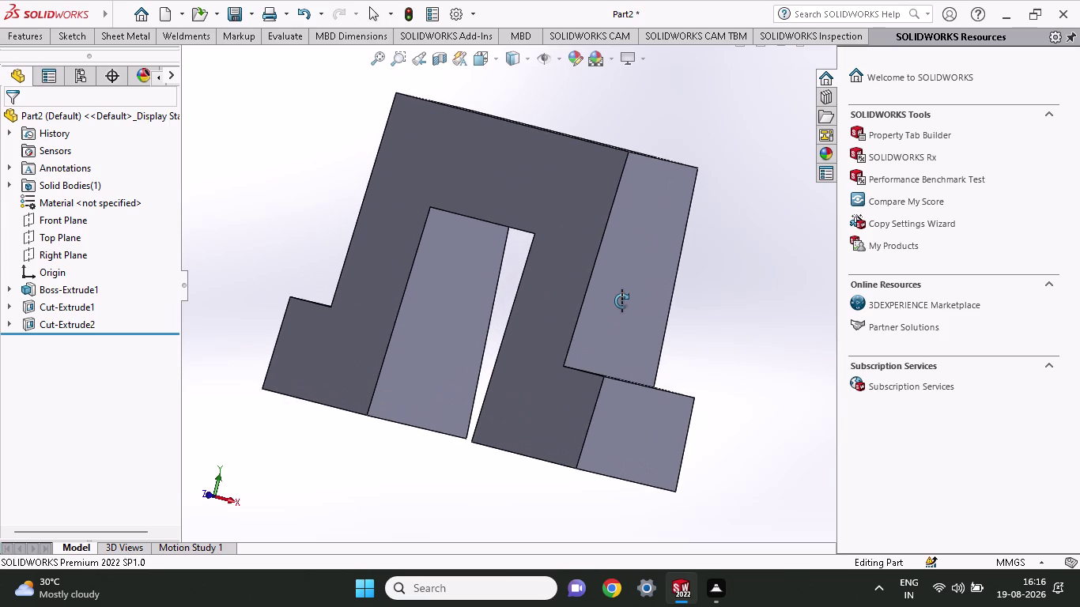